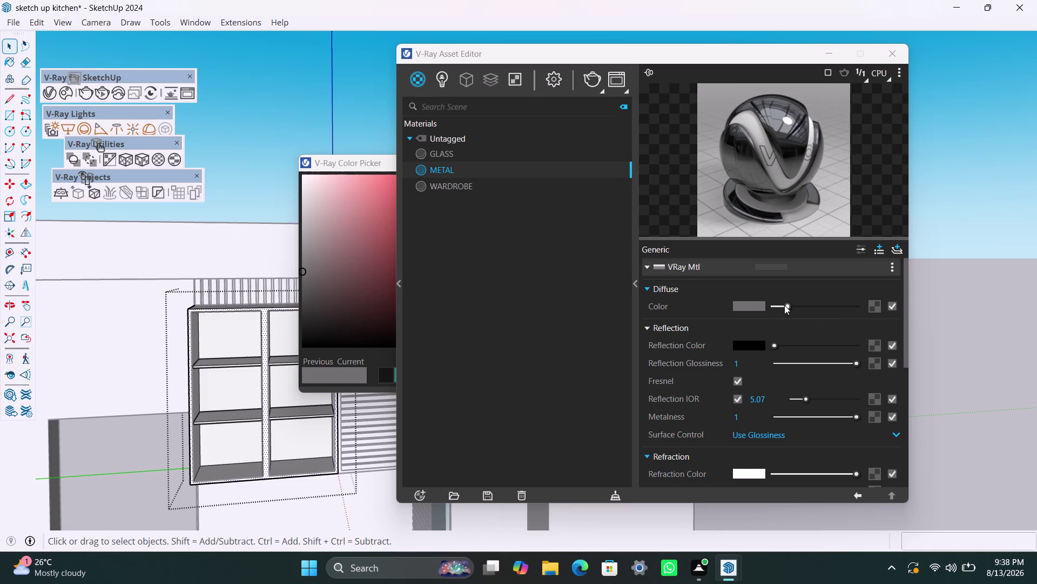
Darken METAL's diffuse grey slightly and set its reflection glossiness to 0.82.
drag(790, 304, 782, 305)
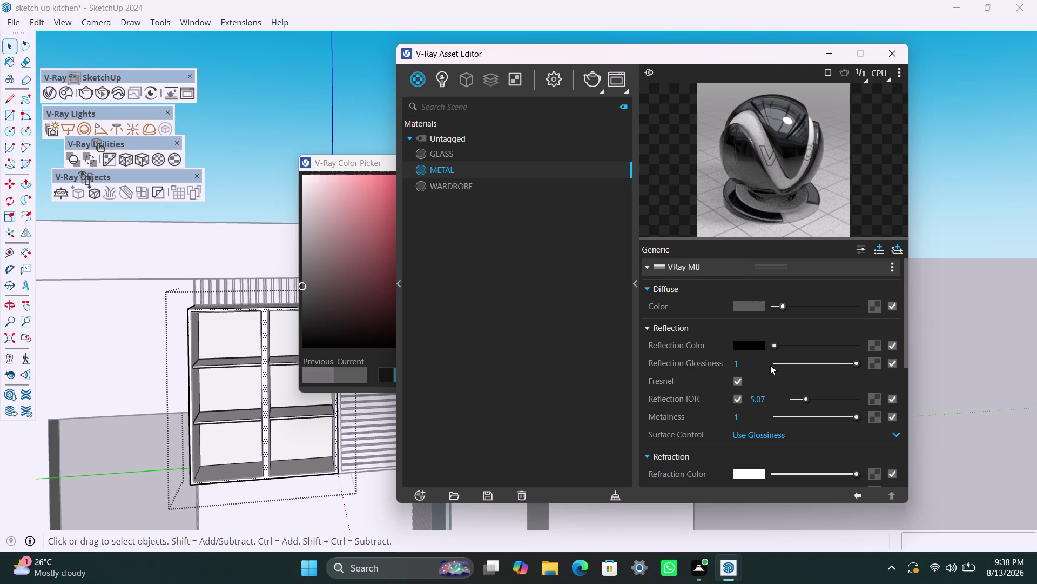
scroll(down, 3)
scroll(up, 3)
scroll(down, 3)
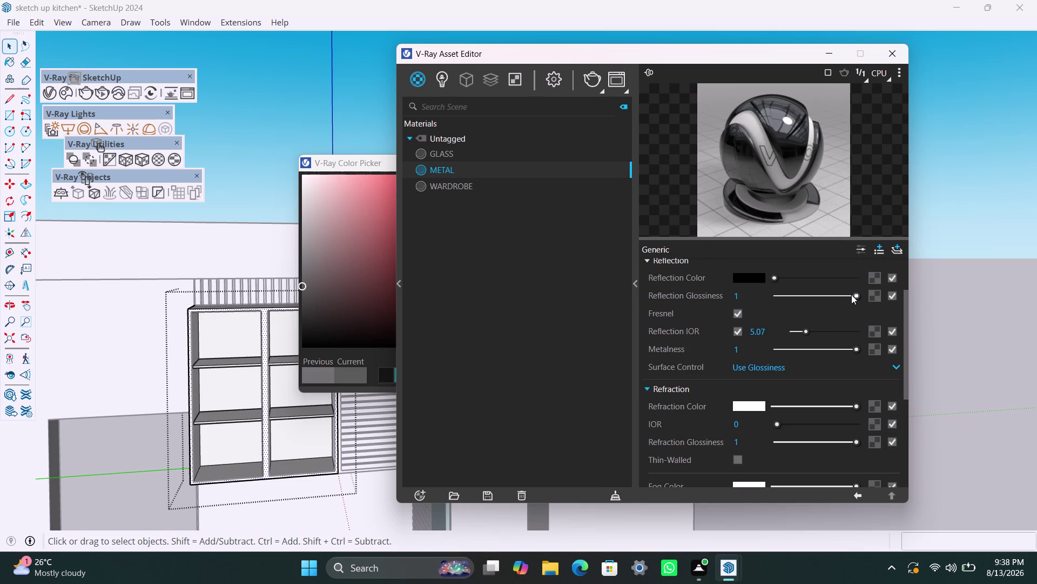
drag(856, 294, 829, 294)
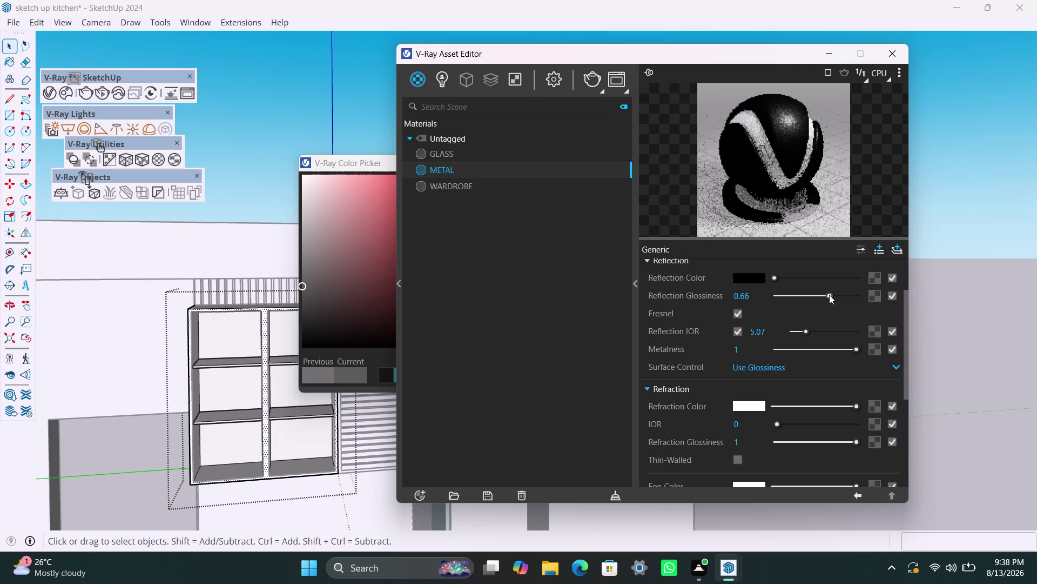
drag(829, 294, 843, 296)
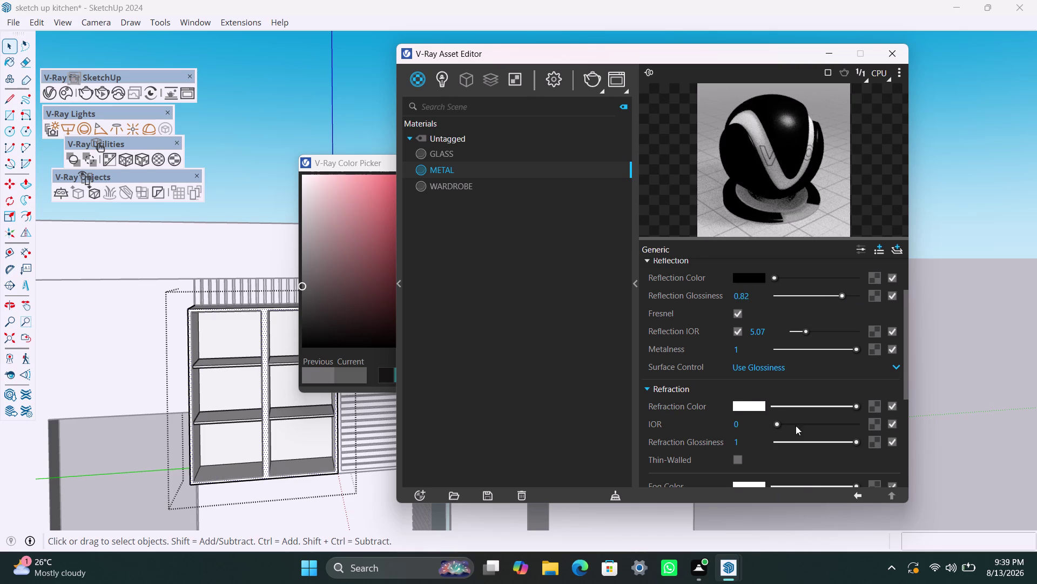
scroll(down, 3)
scroll(down, 3)
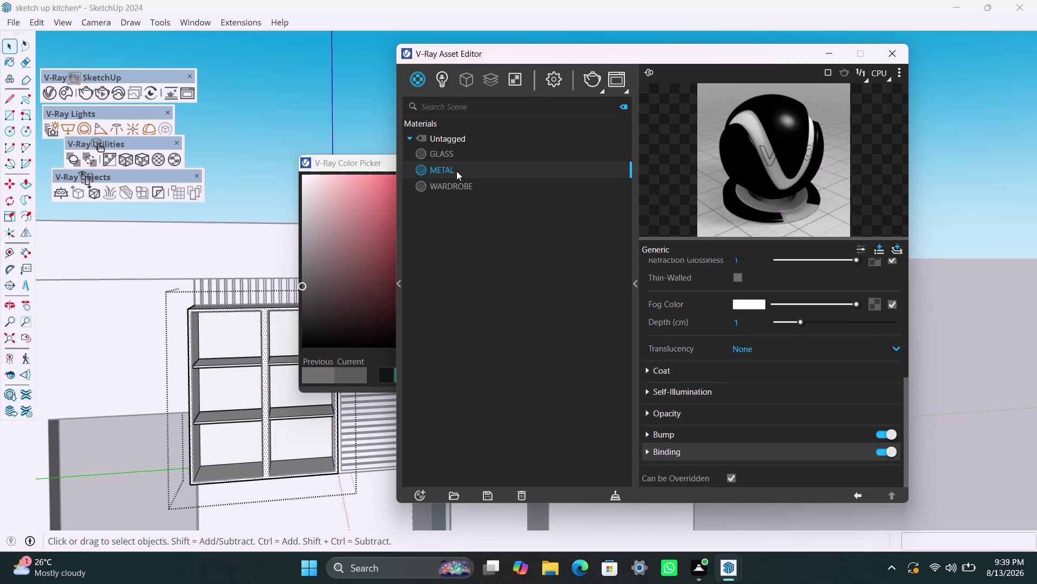
click(457, 171)
right_click(456, 170)
click(494, 202)
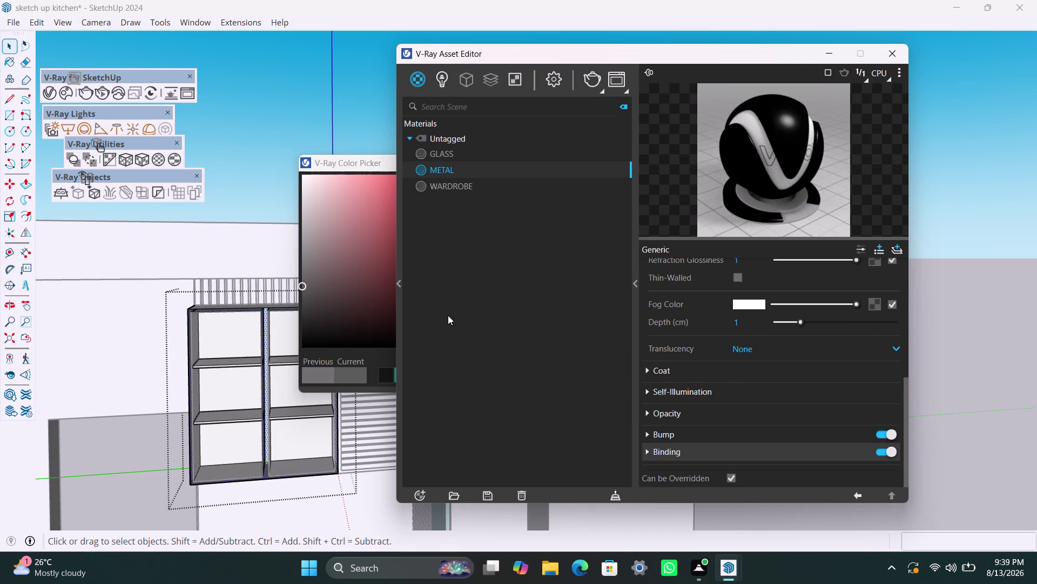
scroll(up, 3)
scroll(up, 3)
middle_drag(271, 366, 274, 366)
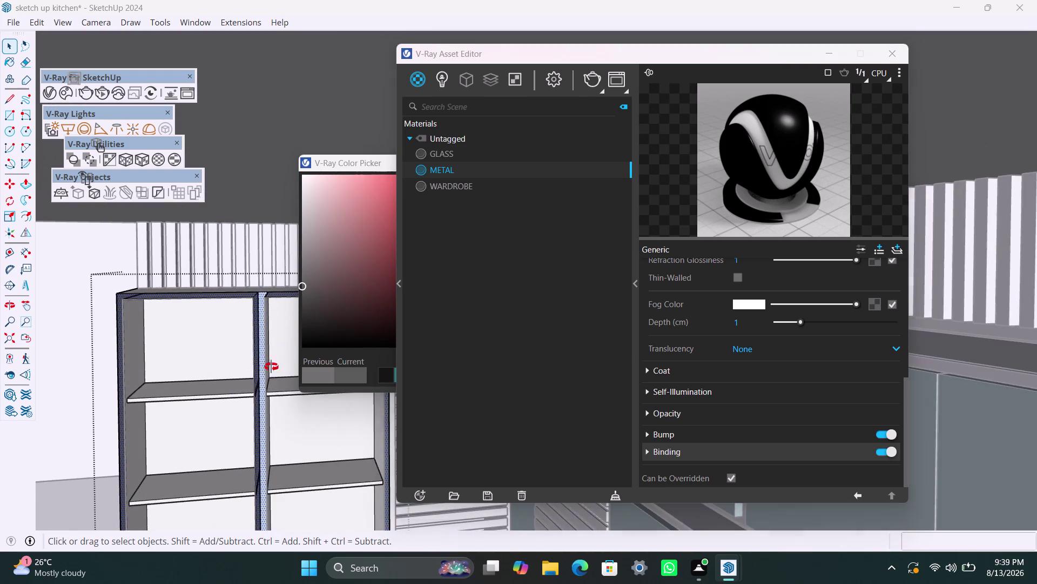
middle_drag(274, 366, 304, 365)
scroll(up, 3)
scroll(up, 3)
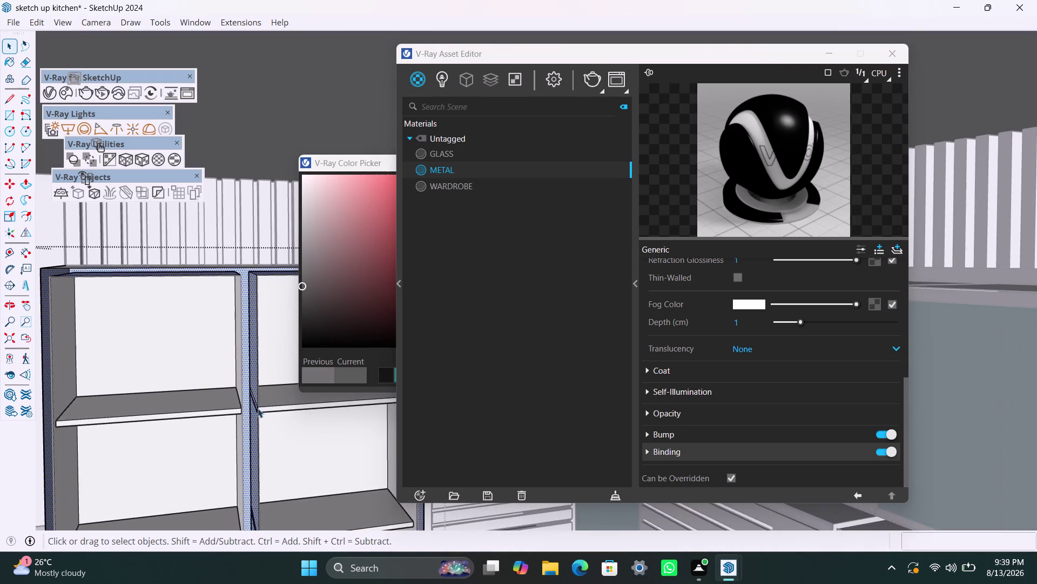
scroll(down, 3)
scroll(down, 3)
scroll(down, 3)
middle_drag(264, 465, 206, 382)
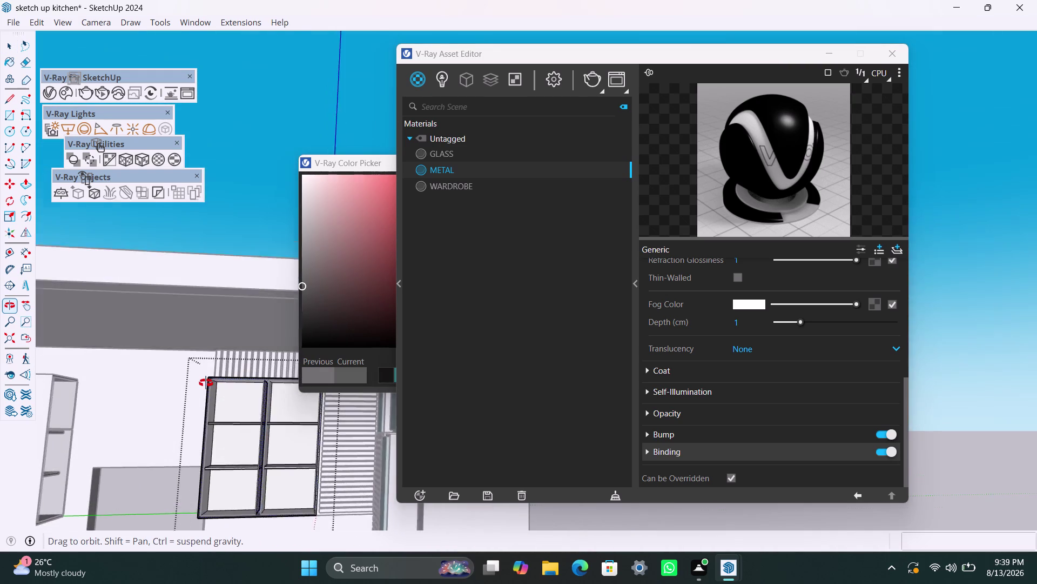
middle_drag(206, 382, 194, 400)
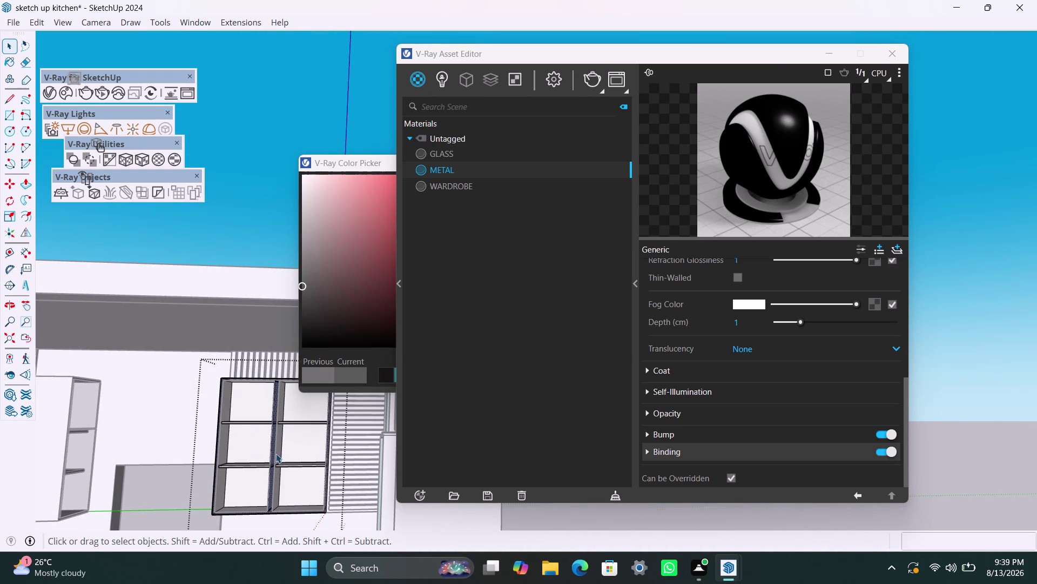
scroll(down, 3)
middle_drag(275, 453, 207, 455)
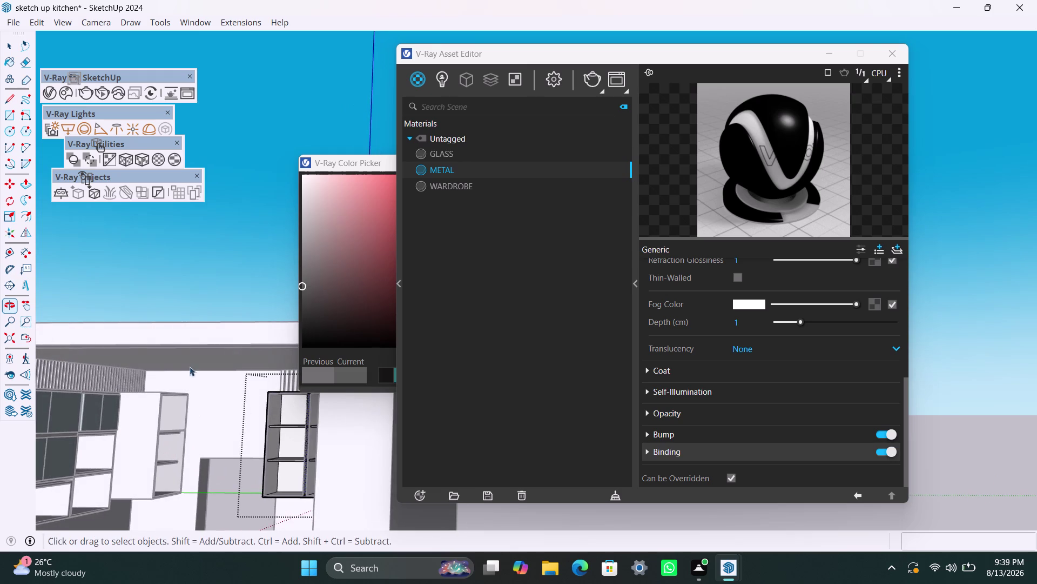
double_click(194, 271)
scroll(down, 3)
middle_drag(244, 486, 308, 489)
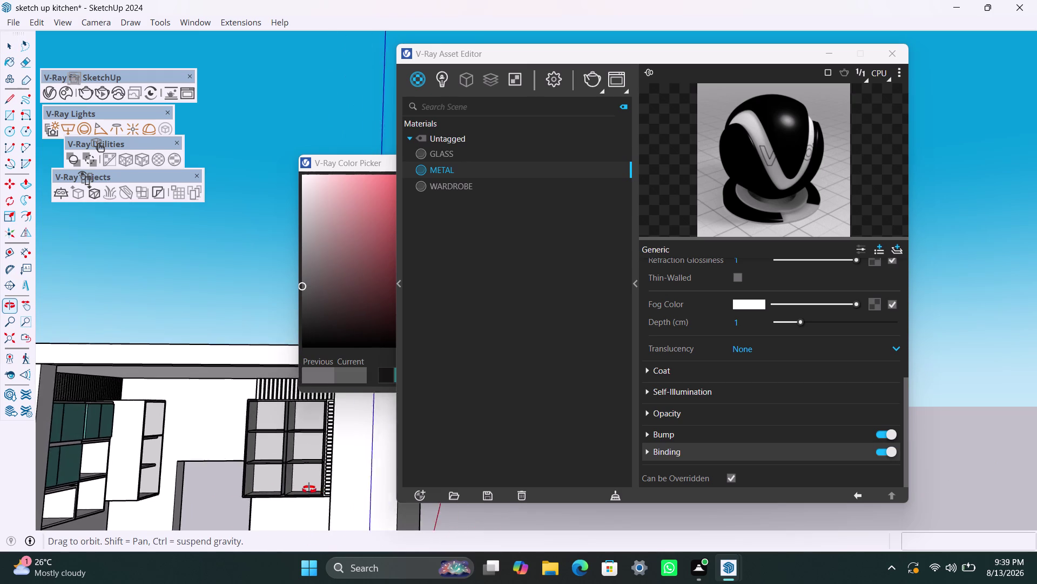
middle_drag(309, 488, 386, 493)
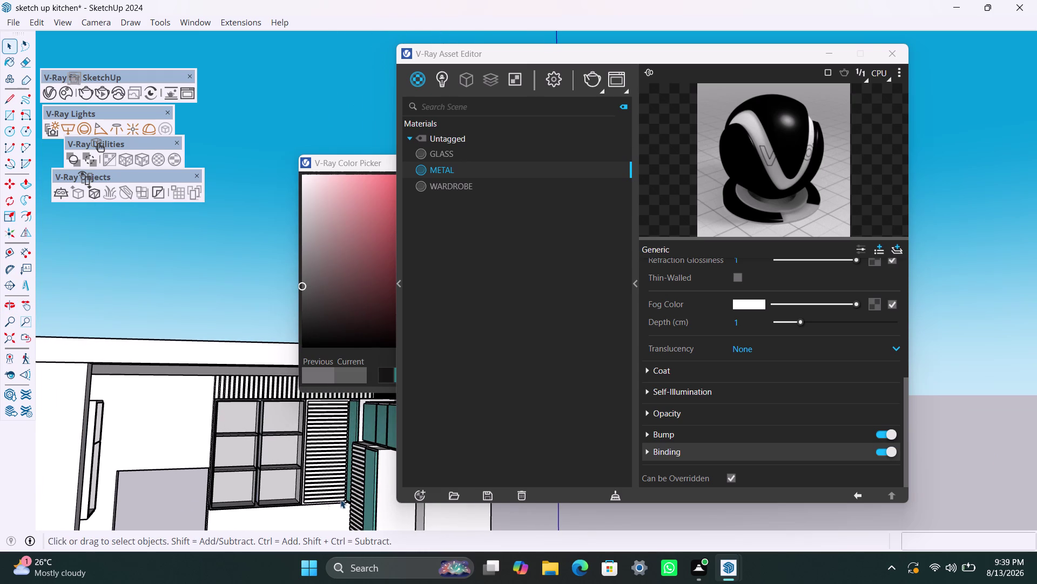
middle_drag(300, 474, 154, 454)
scroll(down, 3)
scroll(up, 3)
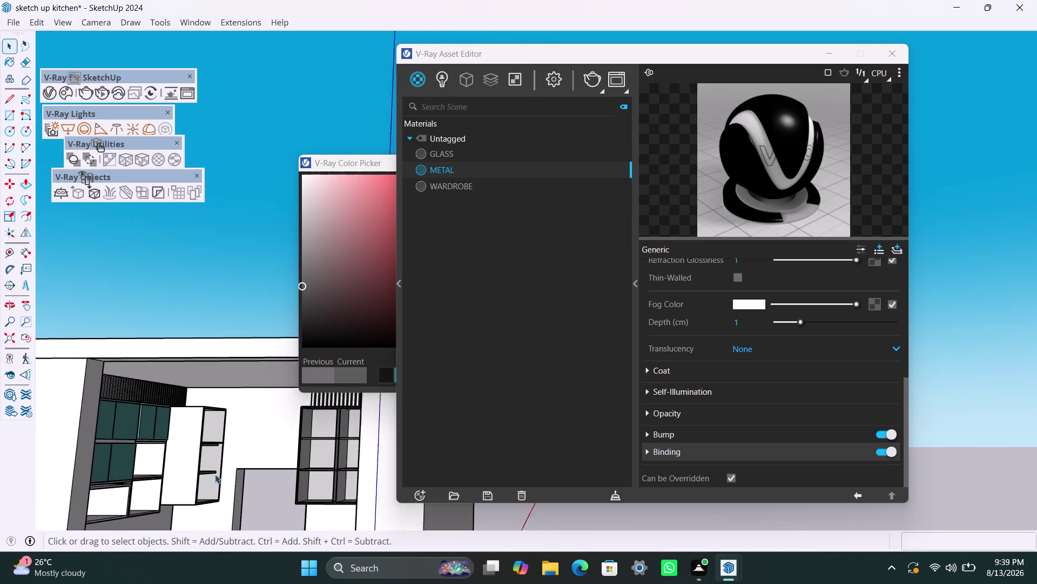
scroll(up, 3)
scroll(up, 3)
middle_drag(266, 495, 159, 496)
scroll(up, 3)
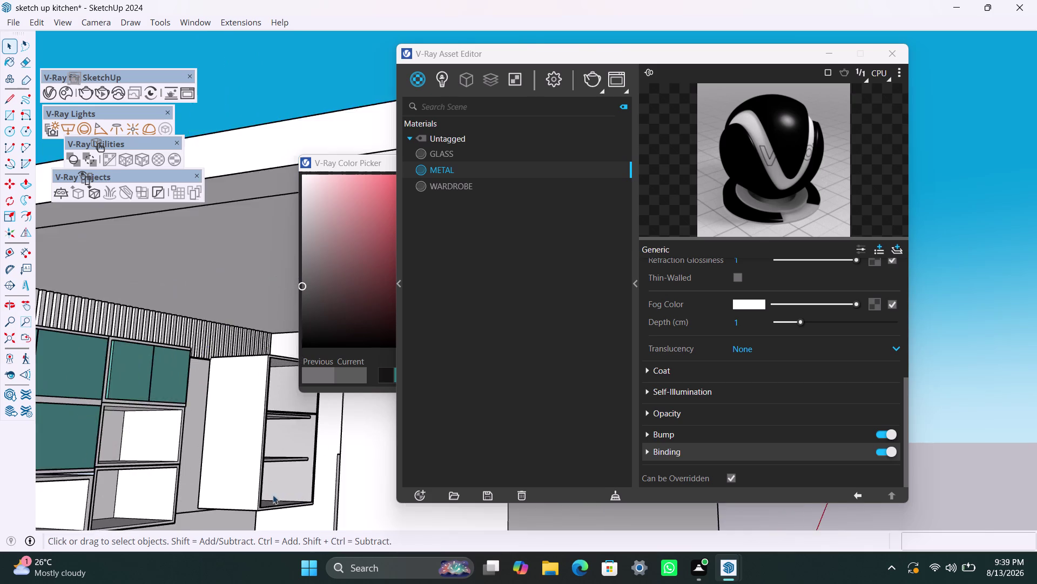
scroll(up, 3)
scroll(up, 3)
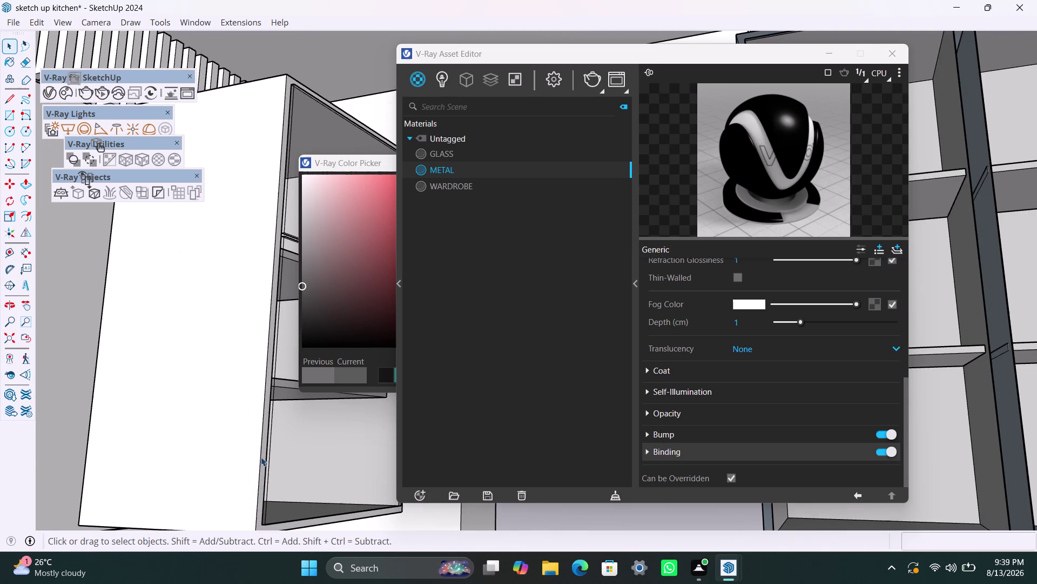
Select the geometry of the tall white wardrobe panel.
click(263, 453)
triple_click(263, 452)
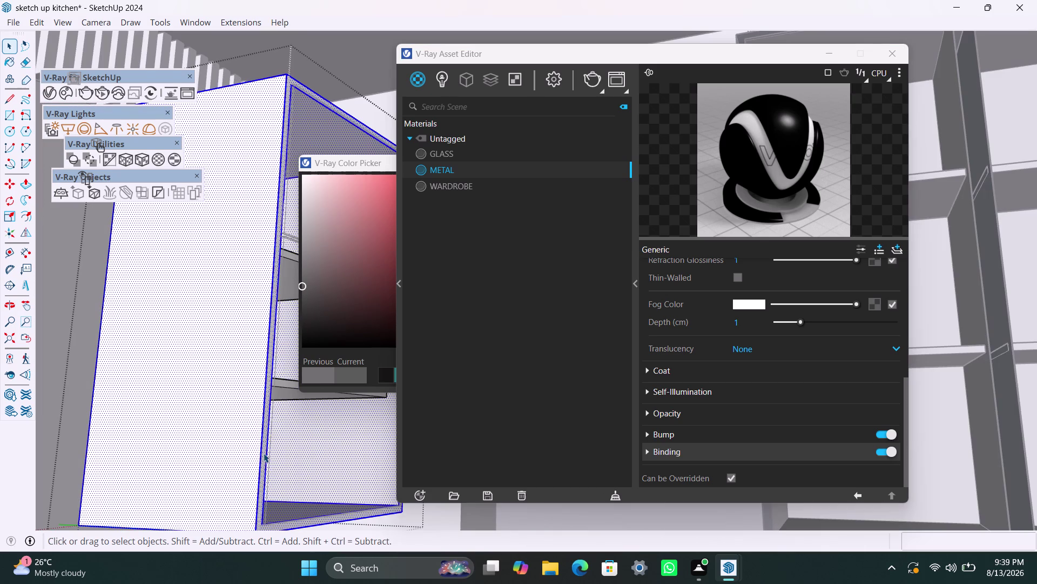
double_click(264, 452)
click(259, 444)
click(263, 444)
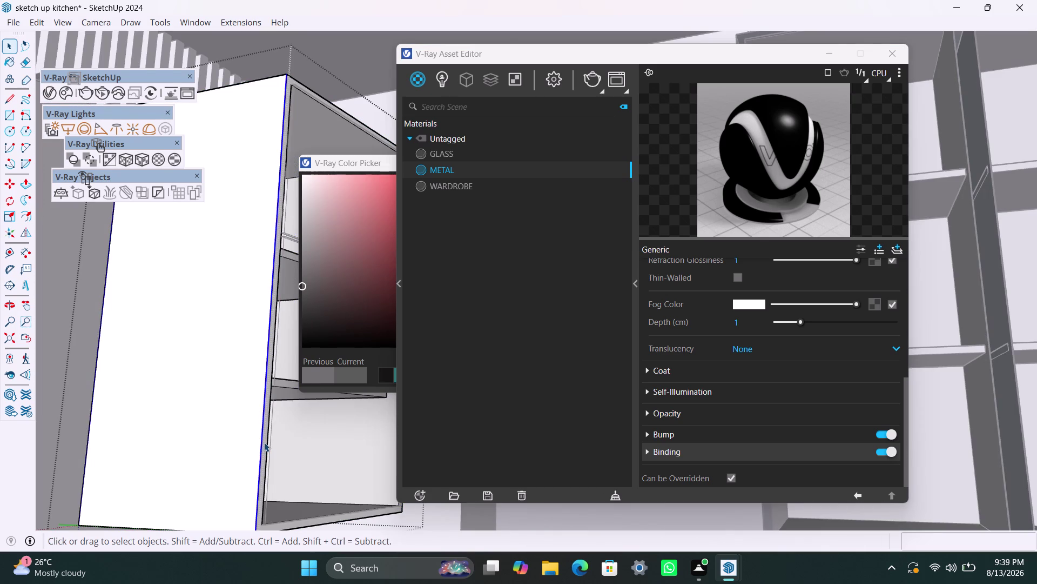
scroll(up, 3)
click(264, 437)
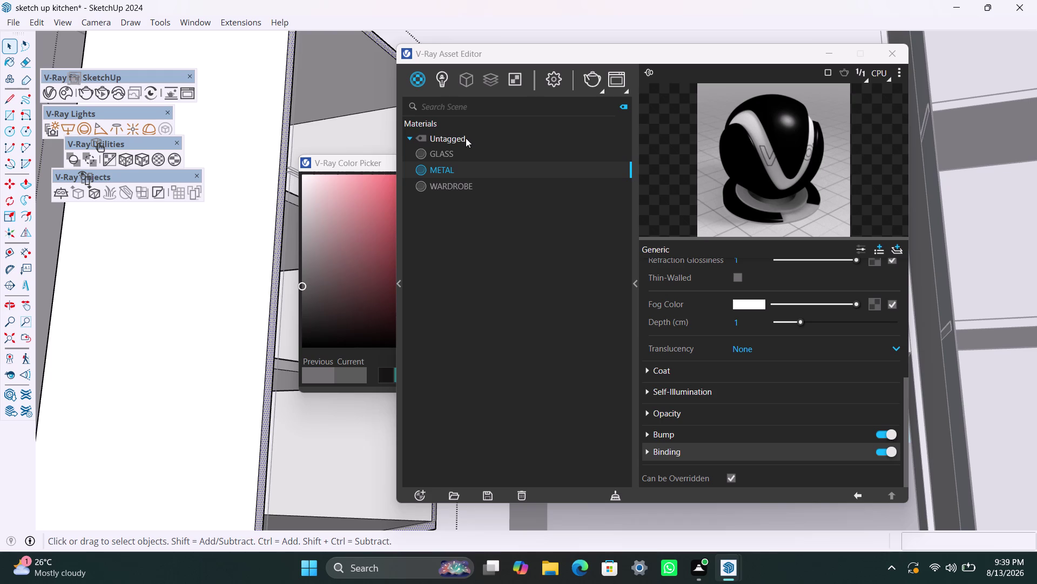
click(474, 168)
right_click(475, 169)
click(499, 192)
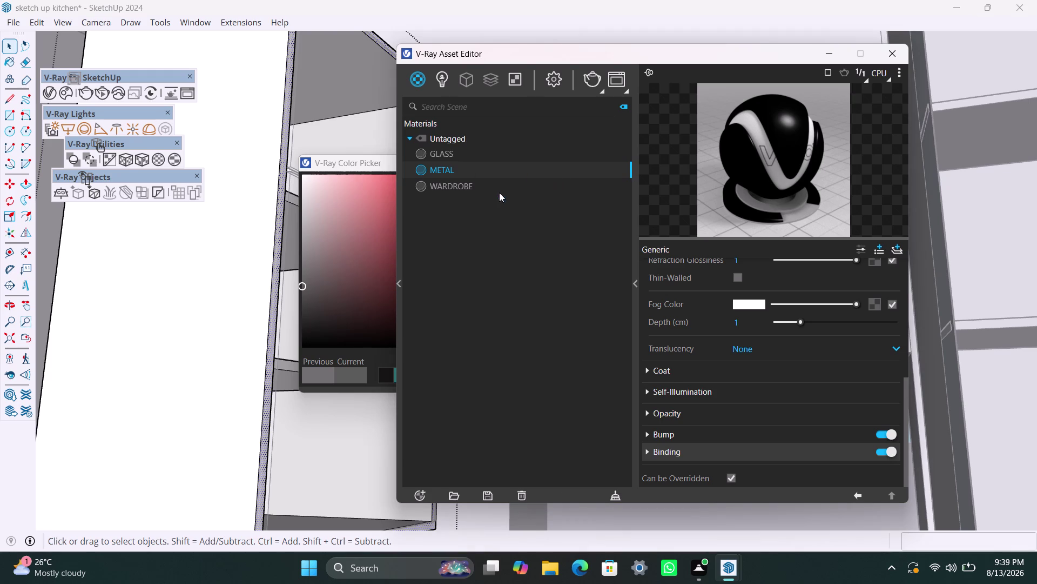
Apply the METAL material to the selected wardrobe panel.
click(270, 359)
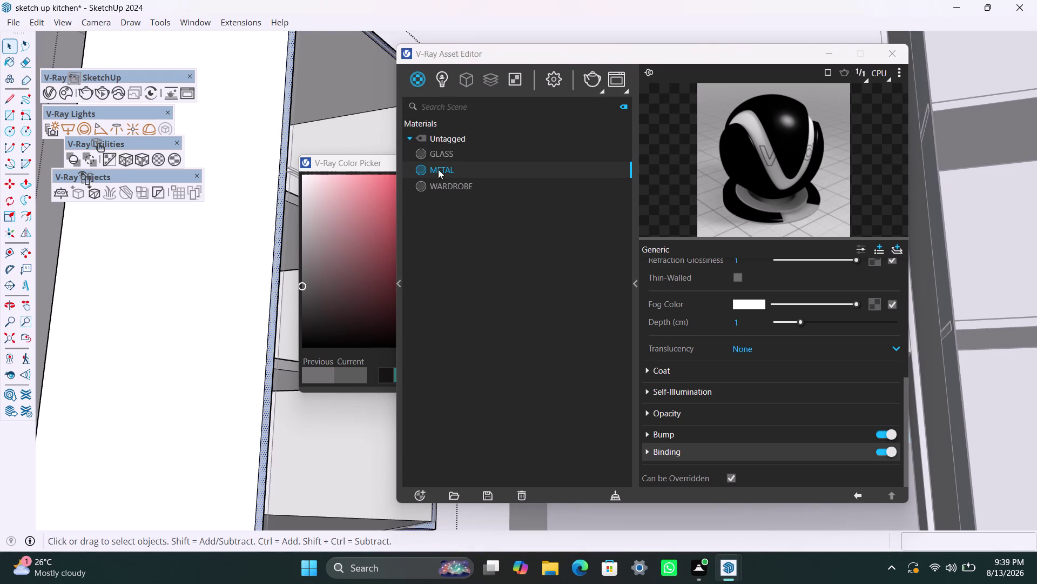
right_click(469, 172)
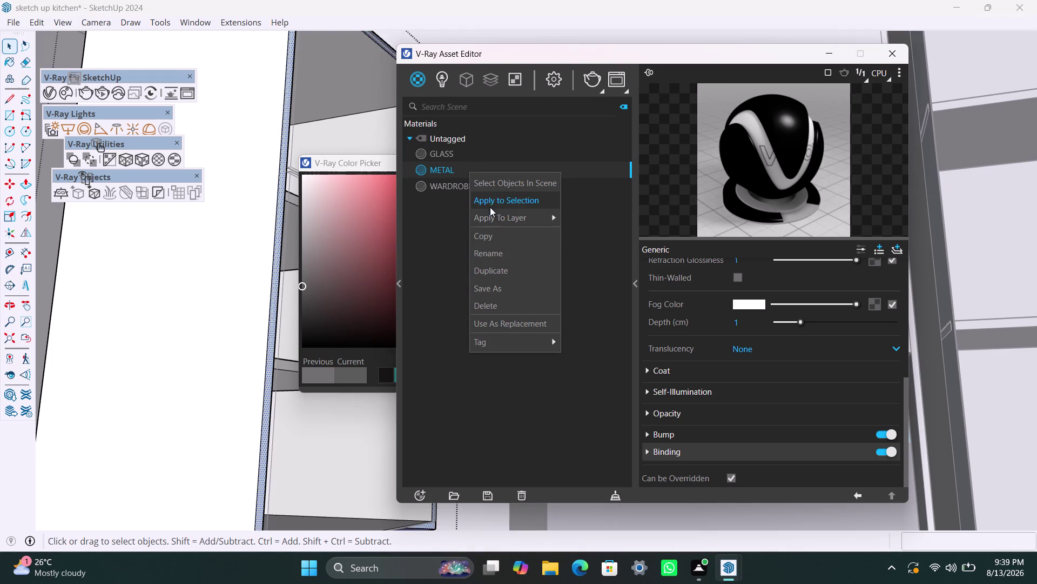
click(491, 204)
scroll(down, 3)
Orbit around the wardrobe and back toward the kitchen model.
middle_drag(310, 481, 237, 481)
scroll(down, 3)
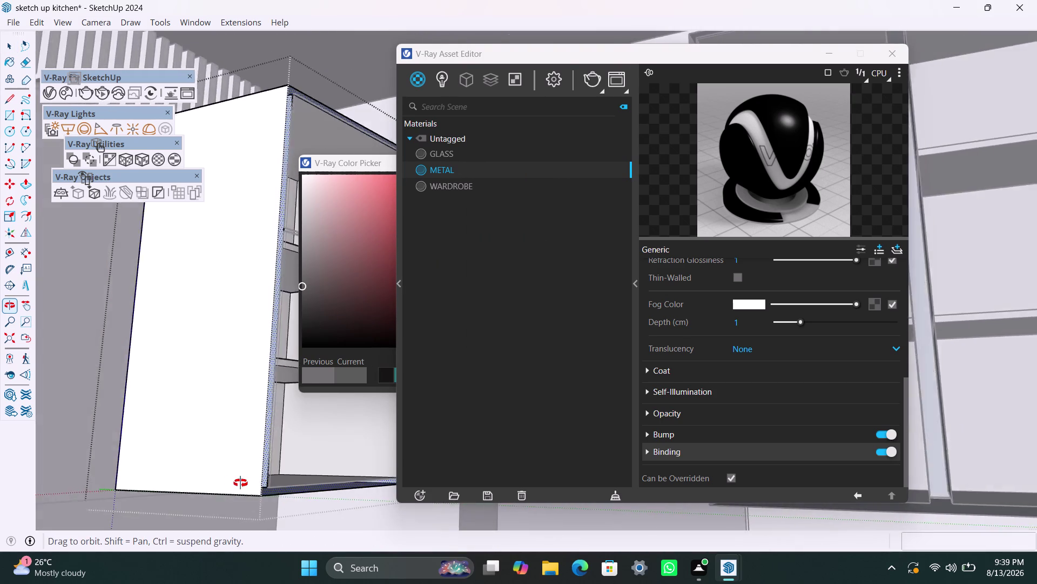
middle_drag(237, 481, 207, 471)
scroll(down, 3)
middle_drag(288, 450, 219, 450)
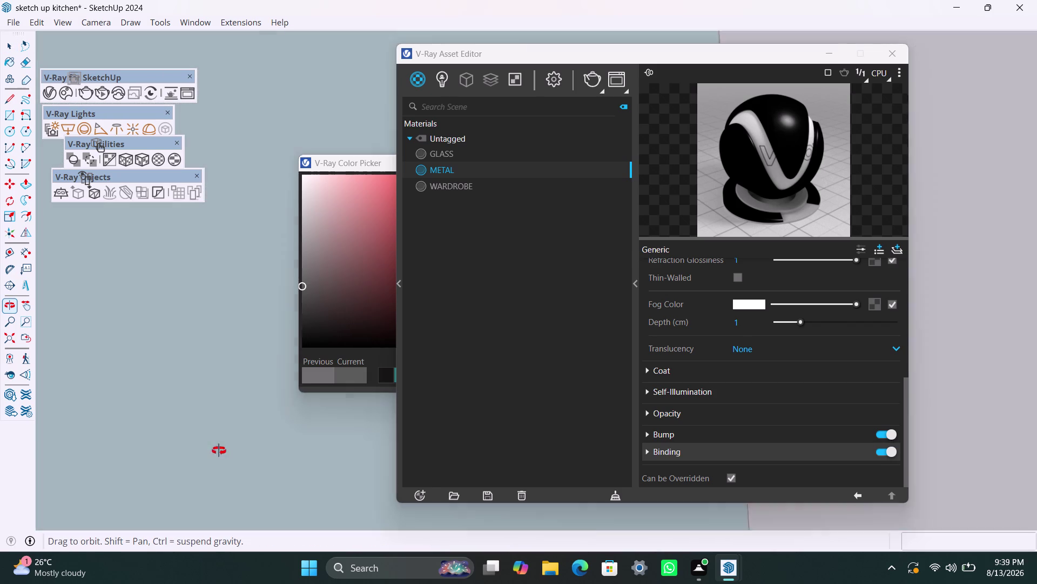
middle_drag(219, 450, 332, 495)
scroll(down, 3)
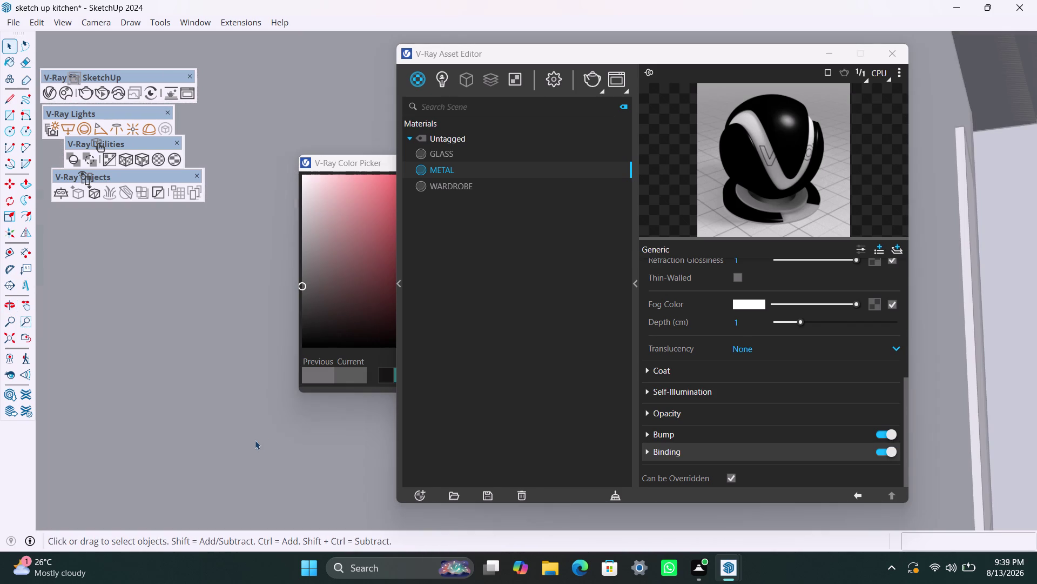
scroll(down, 3)
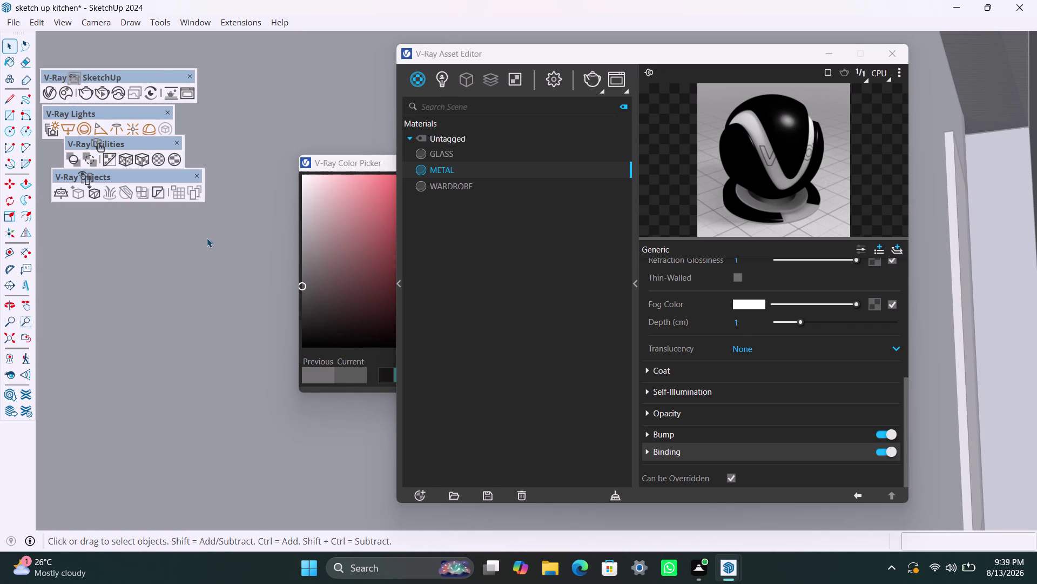
scroll(down, 3)
scroll(down, 3)
Orbit toward the cabinet block to see the glass-fronted cabinet fronts.
click(4, 336)
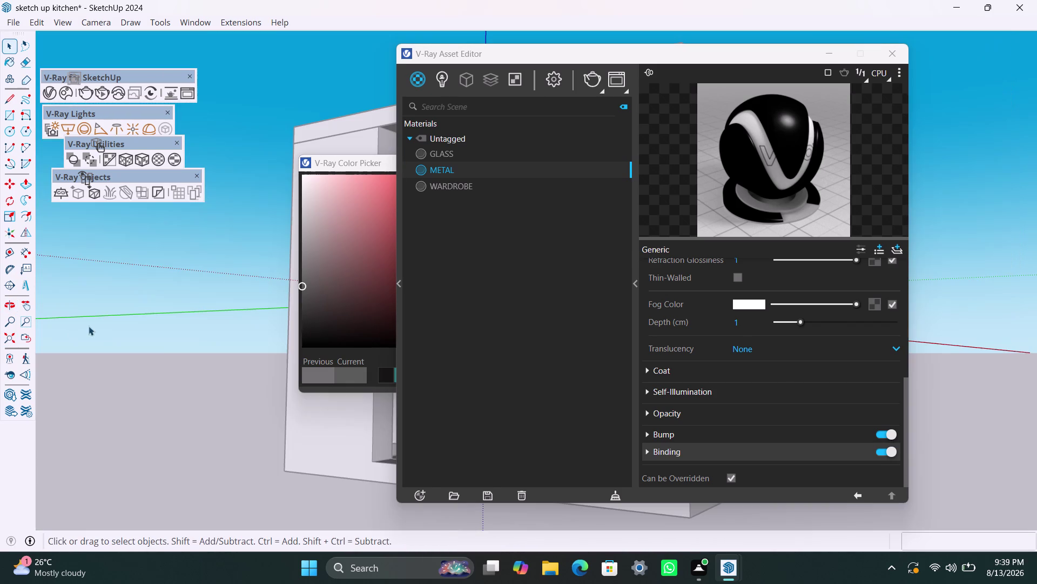
middle_drag(246, 358, 134, 400)
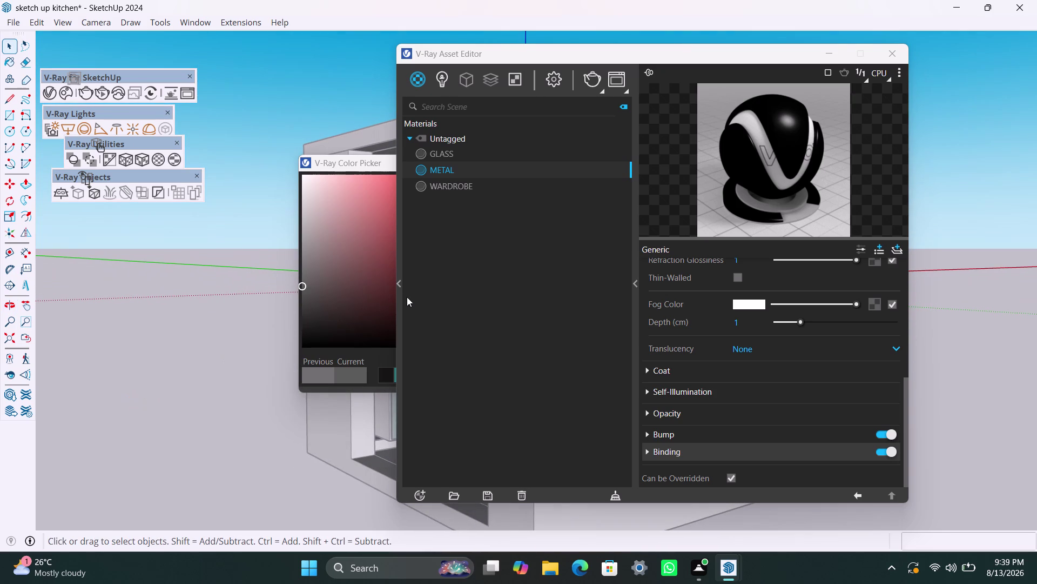
middle_drag(277, 425, 87, 433)
middle_drag(160, 413, 177, 415)
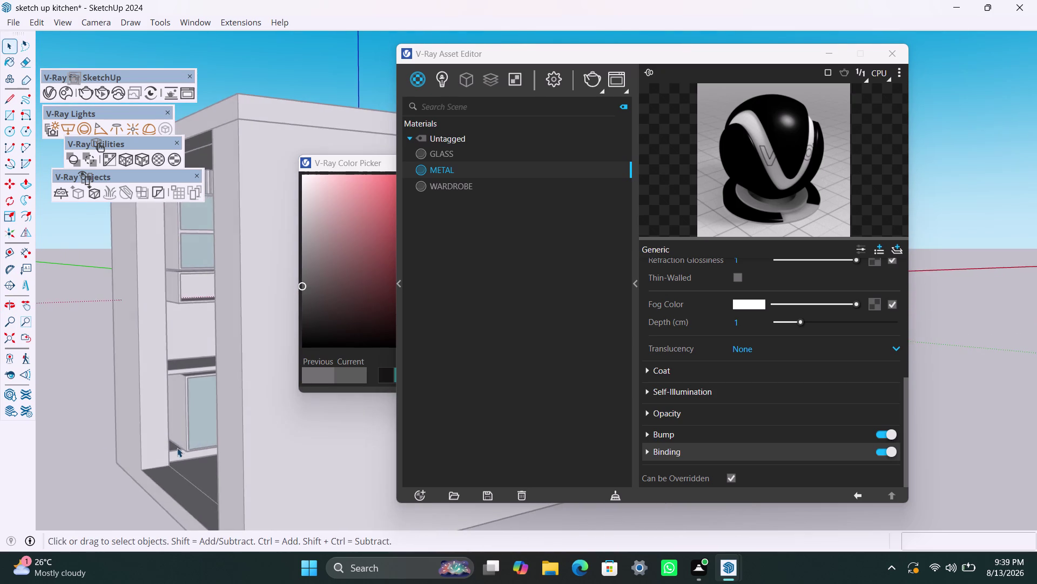
middle_drag(178, 449, 321, 476)
scroll(up, 3)
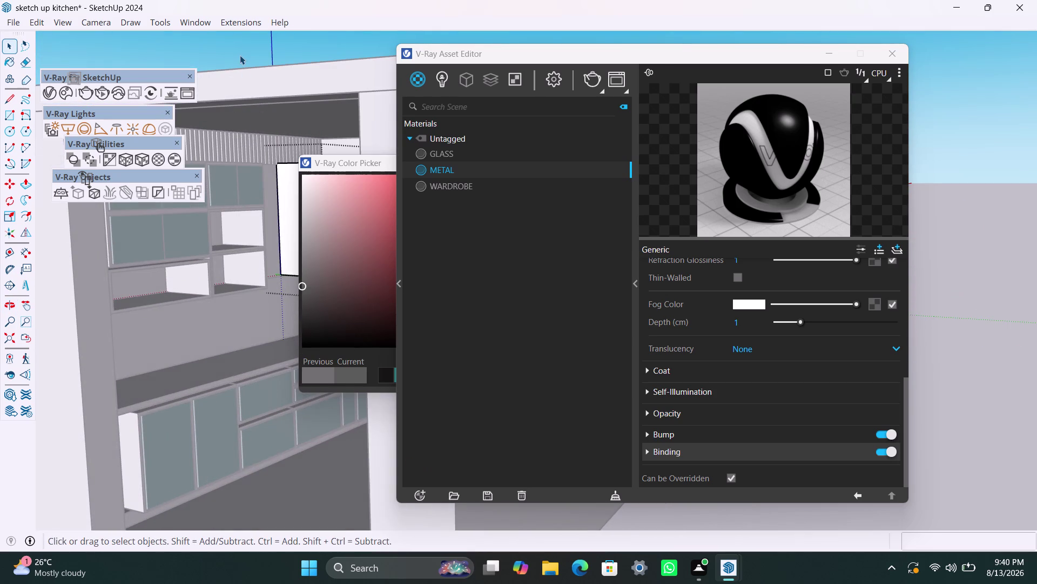
Frame the green upper wardrobe cabinets and bring up the WARDROBE material's options.
click(240, 55)
scroll(down, 3)
middle_drag(210, 394, 221, 396)
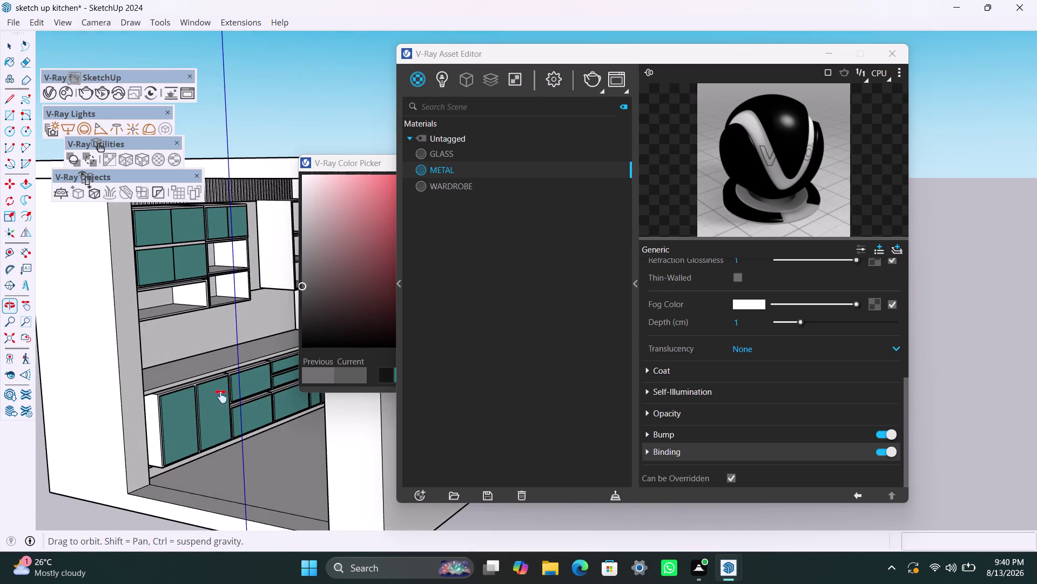
middle_drag(221, 396, 221, 434)
scroll(up, 3)
middle_drag(239, 370, 230, 374)
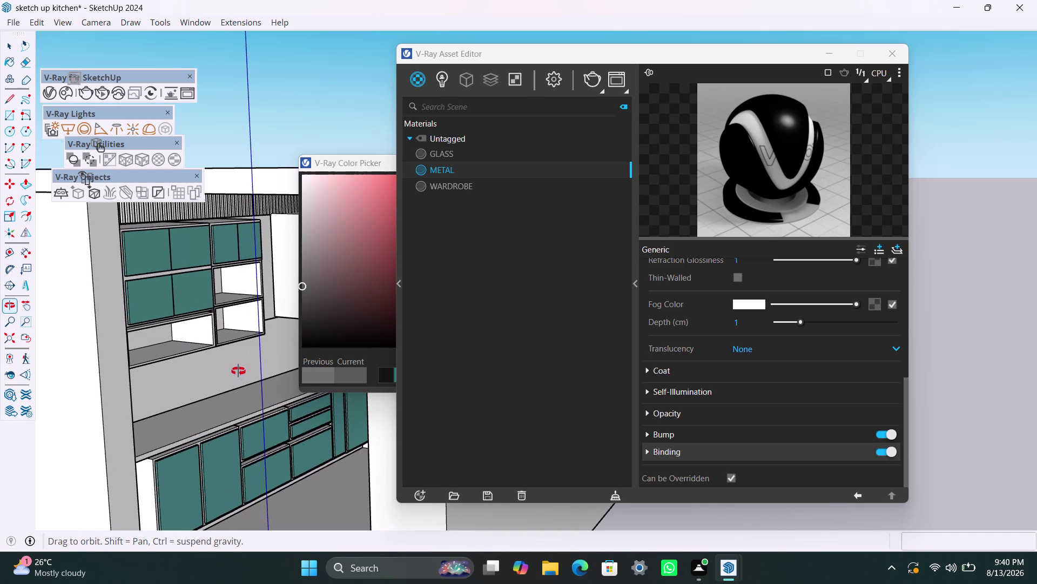
middle_drag(230, 374, 175, 379)
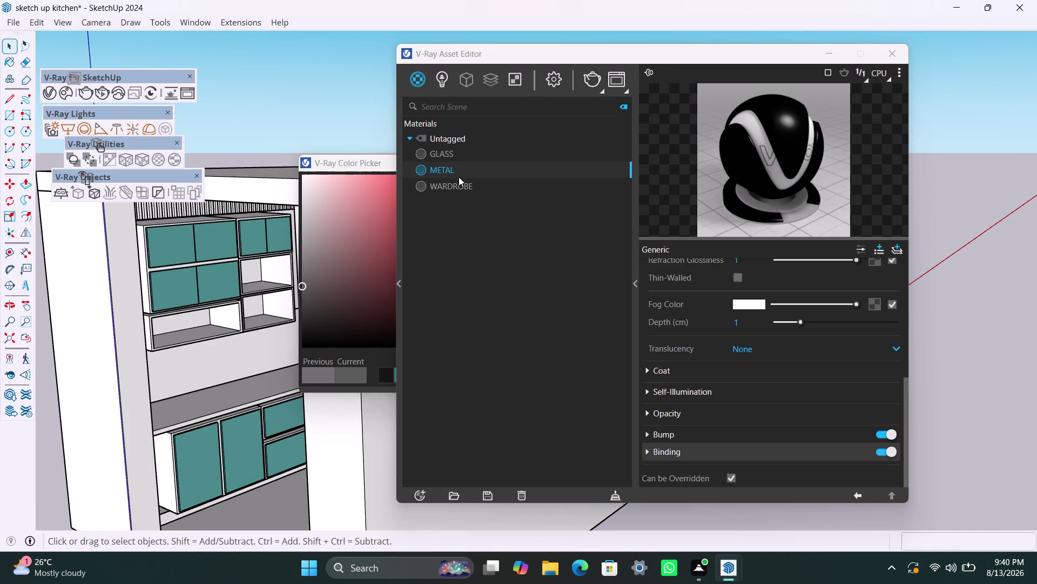
right_click(461, 188)
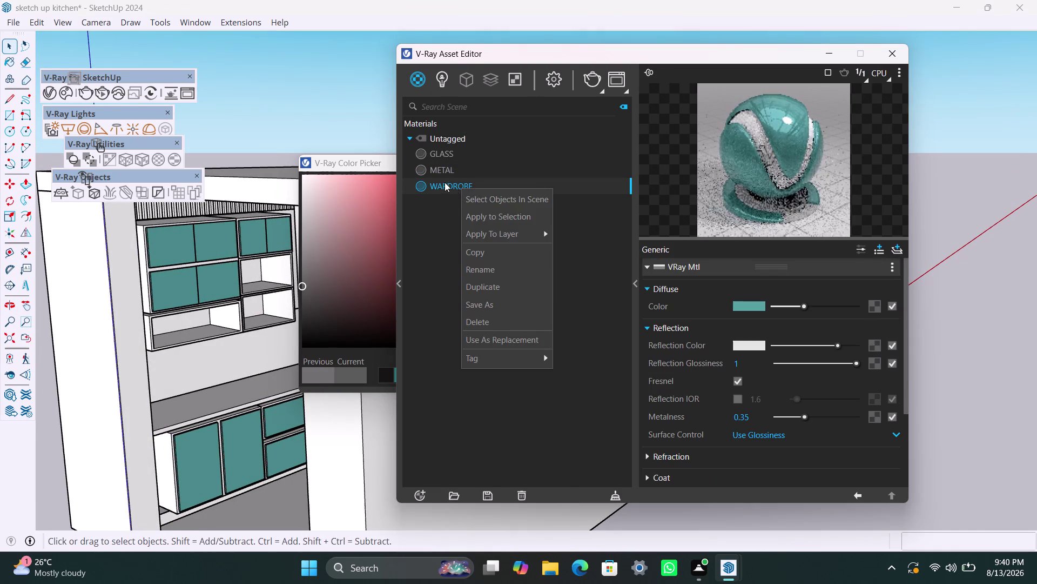
Duplicate WARDROBE and rename the WARDROBE#1 copy to 'WALL PAINT'.
click(506, 285)
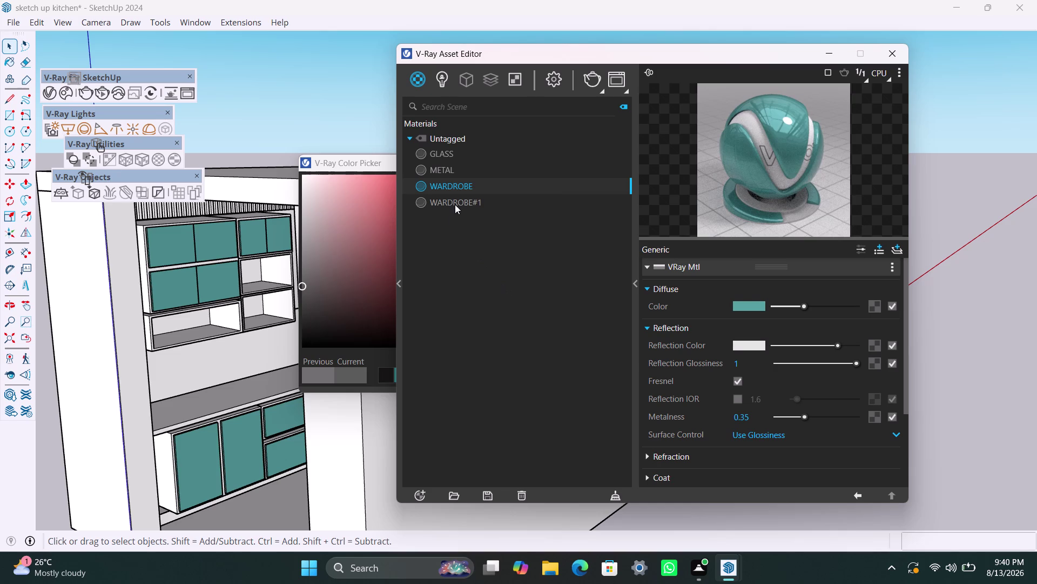
click(493, 202)
drag(494, 202, 470, 201)
drag(491, 200, 426, 203)
text(WALL PA)
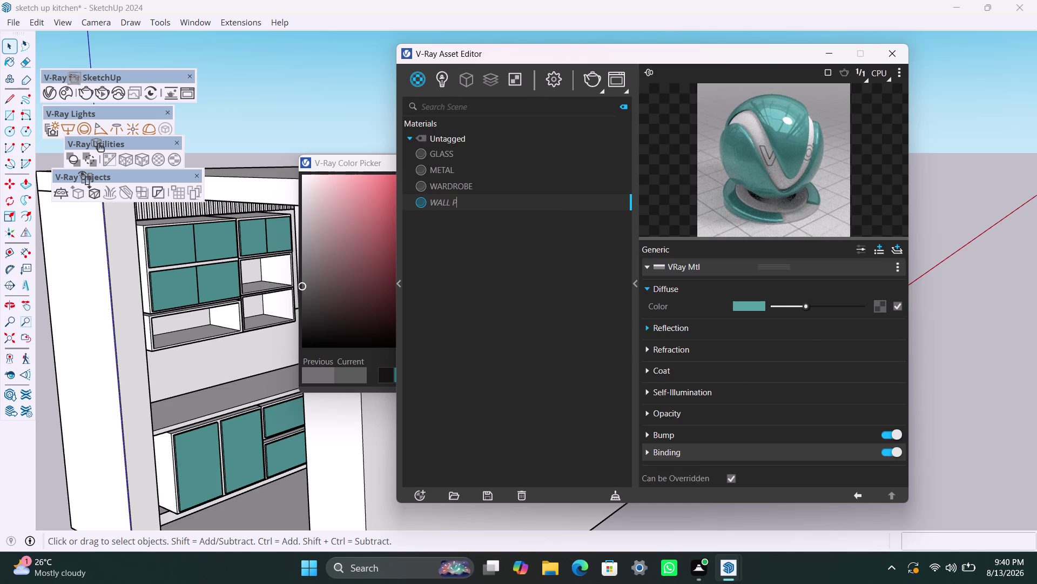
text(INT)
click(512, 234)
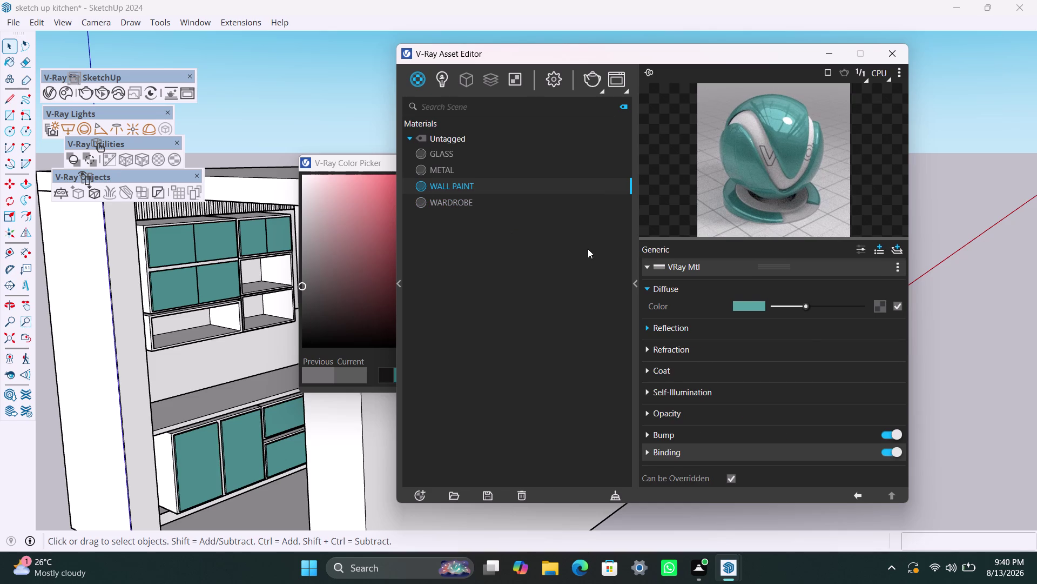
double_click(477, 187)
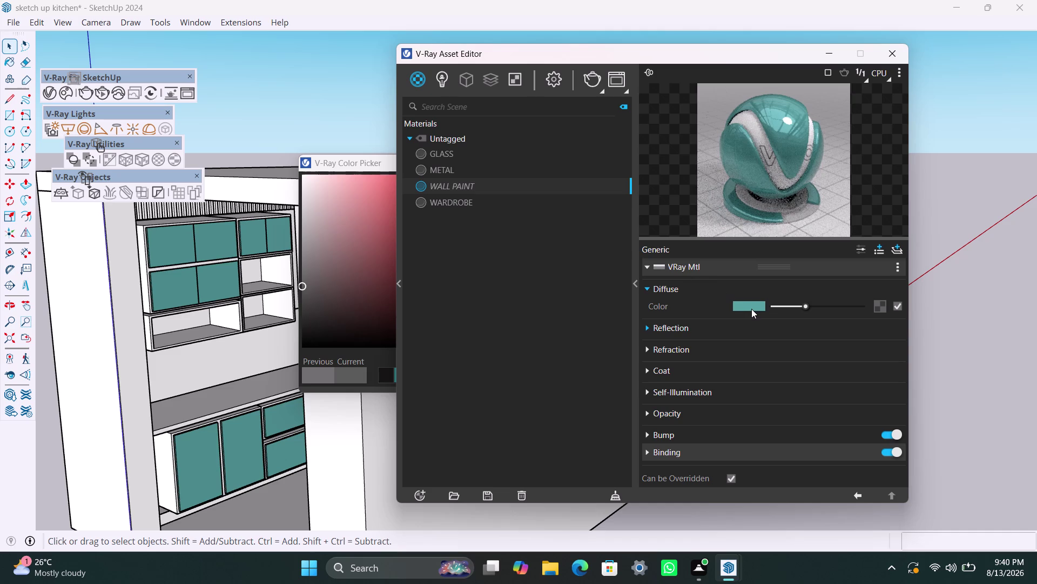
Shift WALL PAINT's diffuse hue from teal to a pale purple.
click(751, 308)
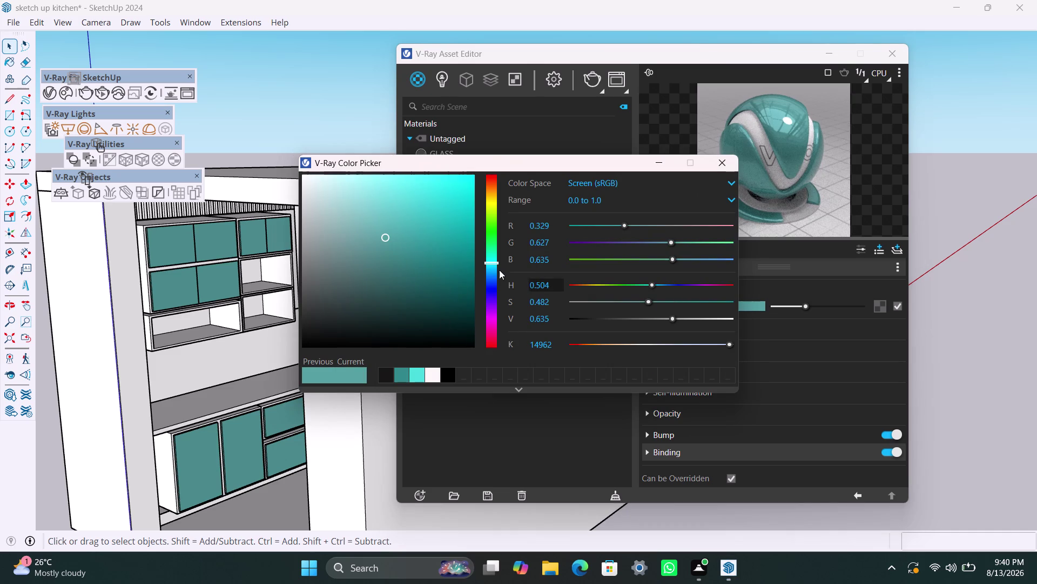
drag(495, 260, 502, 309)
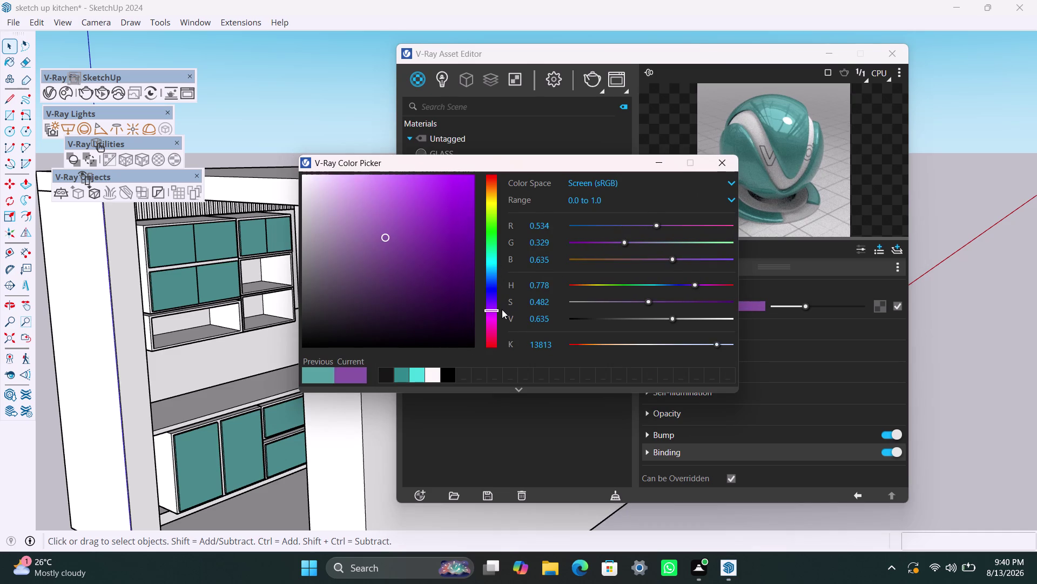
drag(502, 309, 502, 312)
drag(383, 233, 364, 196)
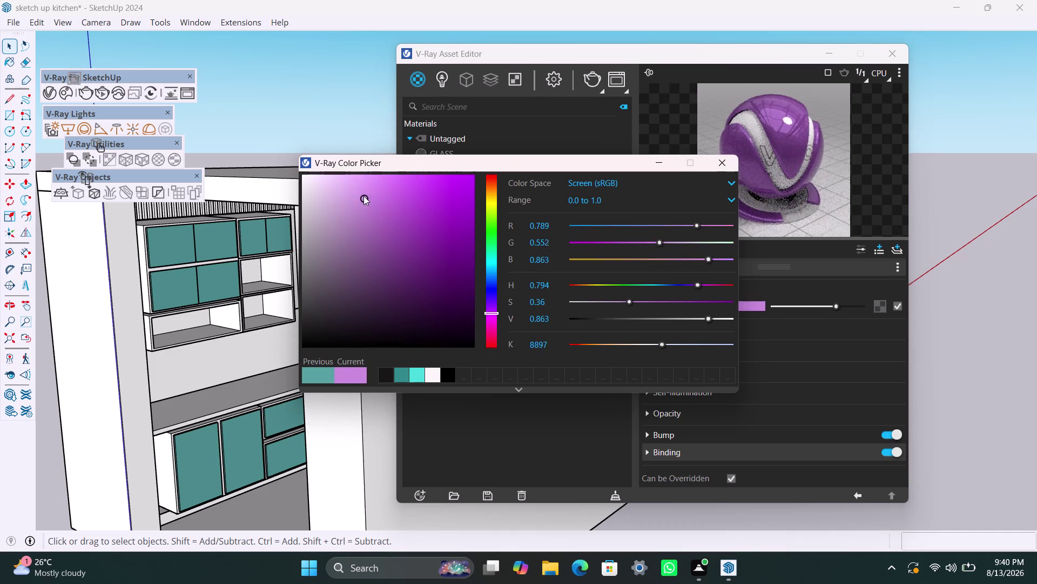
drag(364, 197, 361, 192)
drag(359, 188, 345, 195)
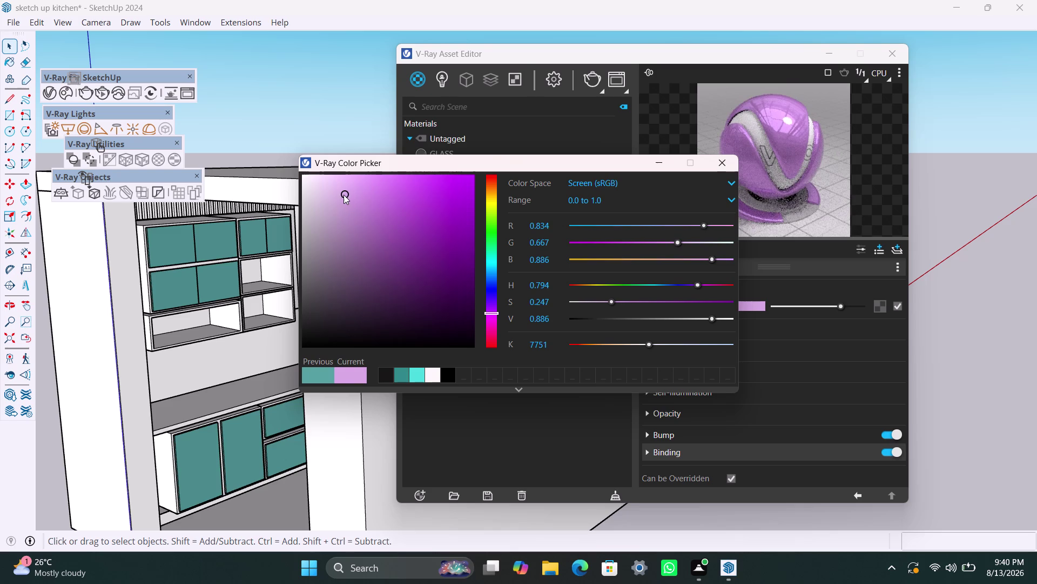
drag(345, 195, 343, 194)
Refine the diffuse shade to a muted lilac and close the colour picker.
drag(342, 196, 347, 208)
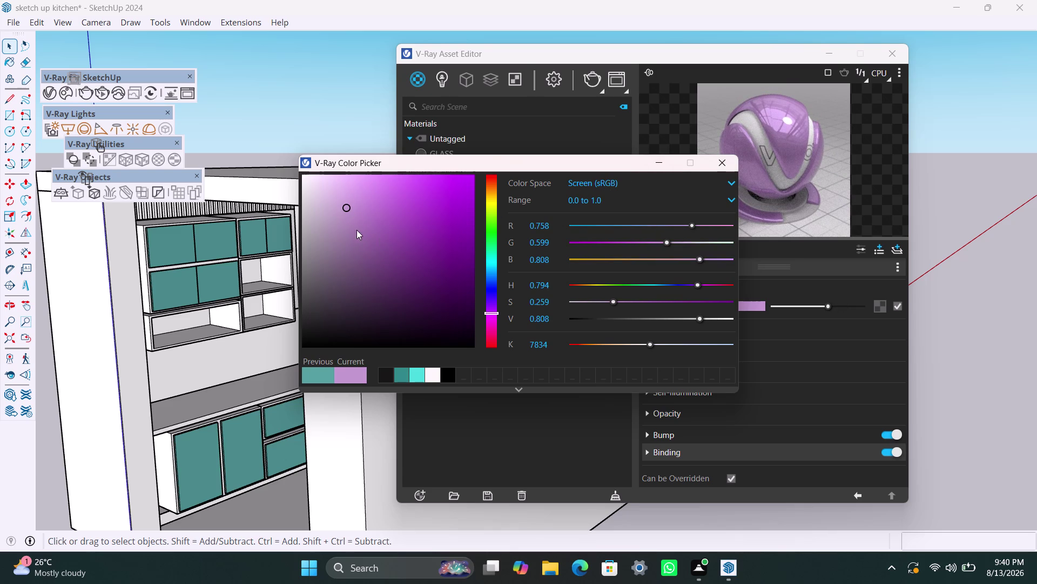
drag(345, 205, 350, 210)
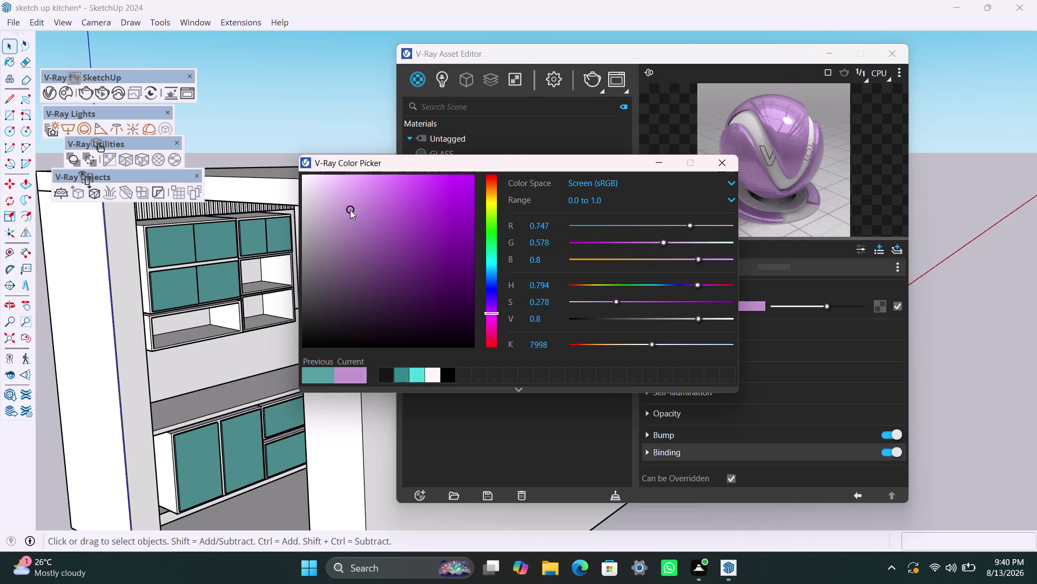
drag(350, 210, 353, 222)
drag(353, 222, 343, 225)
drag(342, 225, 340, 242)
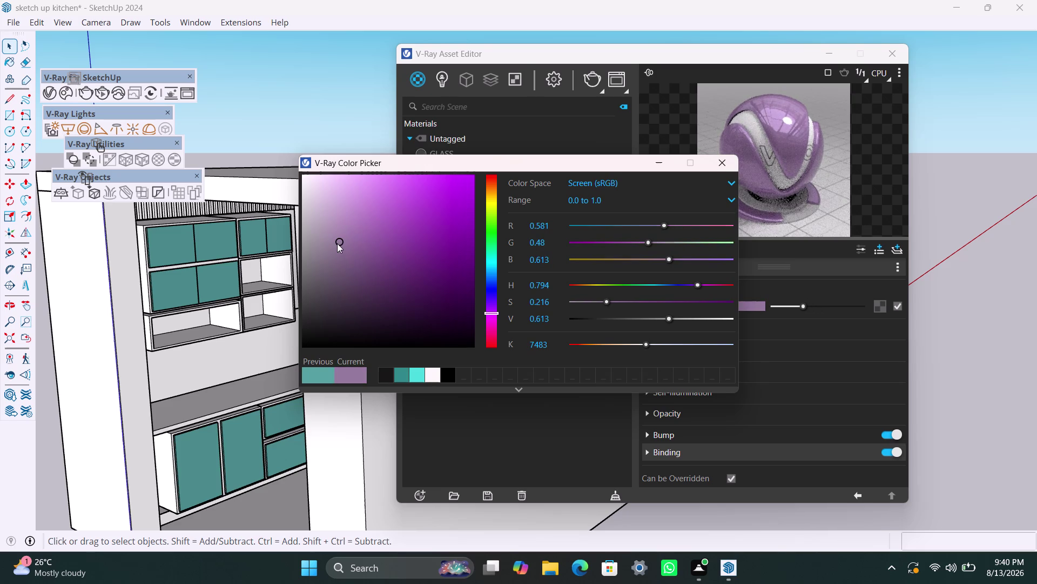
drag(337, 243, 334, 231)
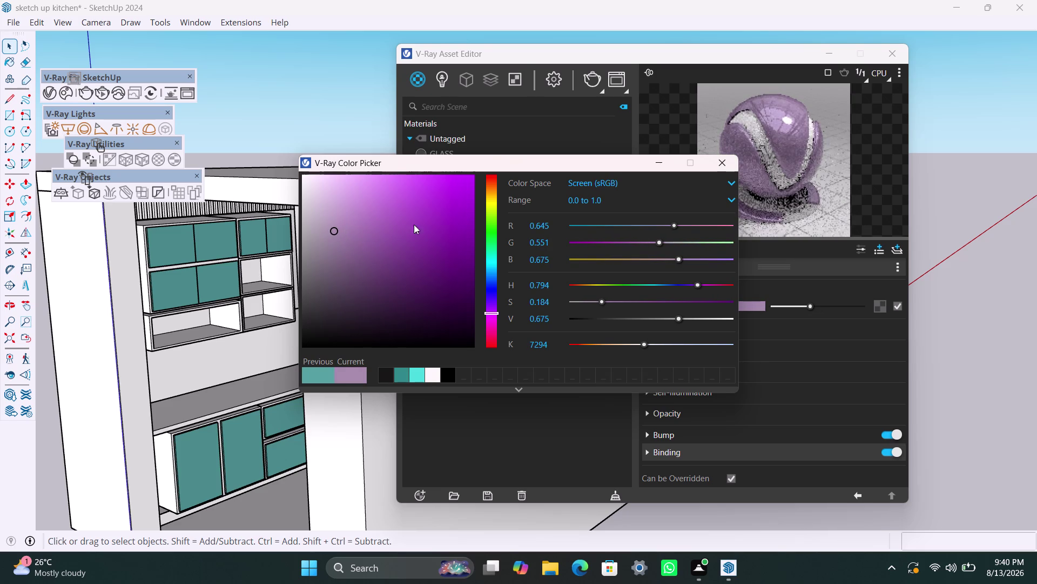
click(656, 164)
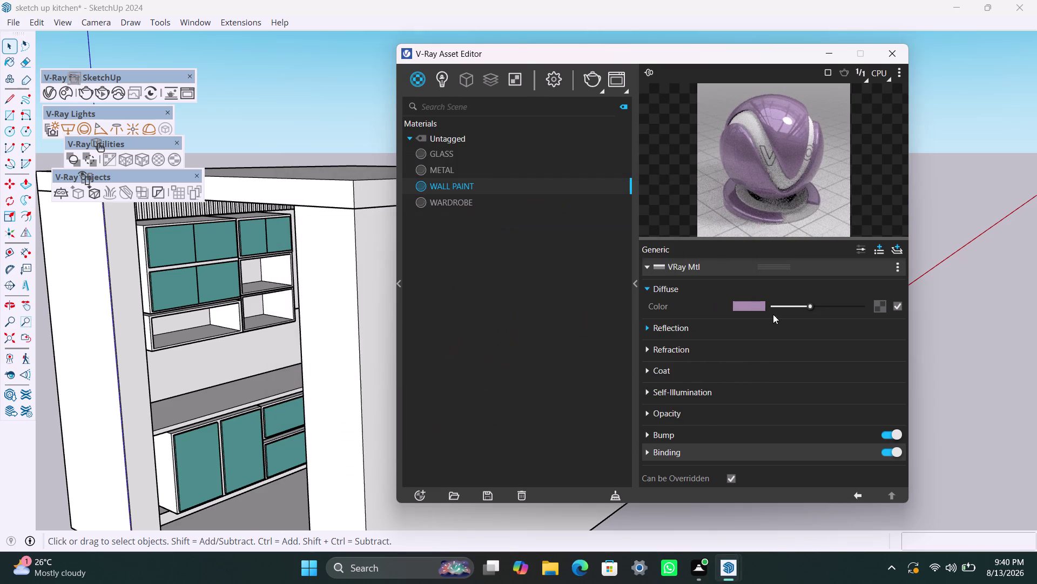
Adjust WALL PAINT's diffuse colour strength, raising it then easing it slightly back.
drag(811, 303, 875, 305)
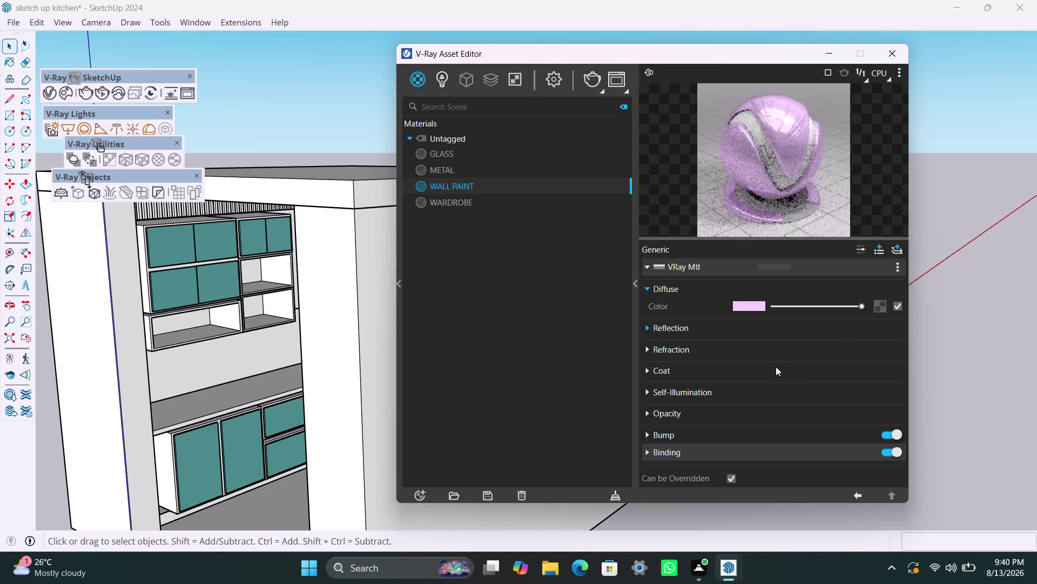
drag(861, 305, 826, 317)
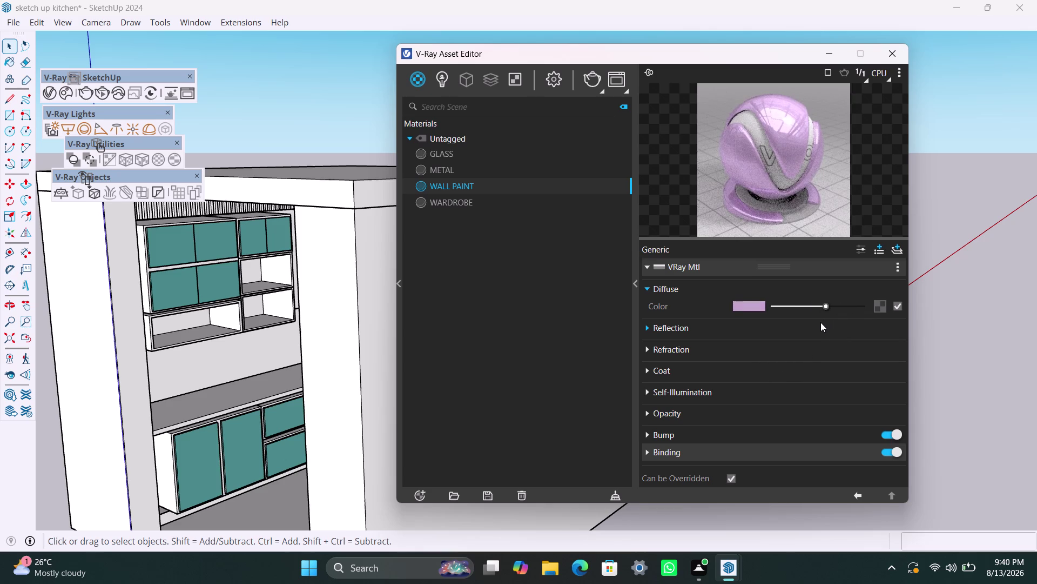
scroll(down, 3)
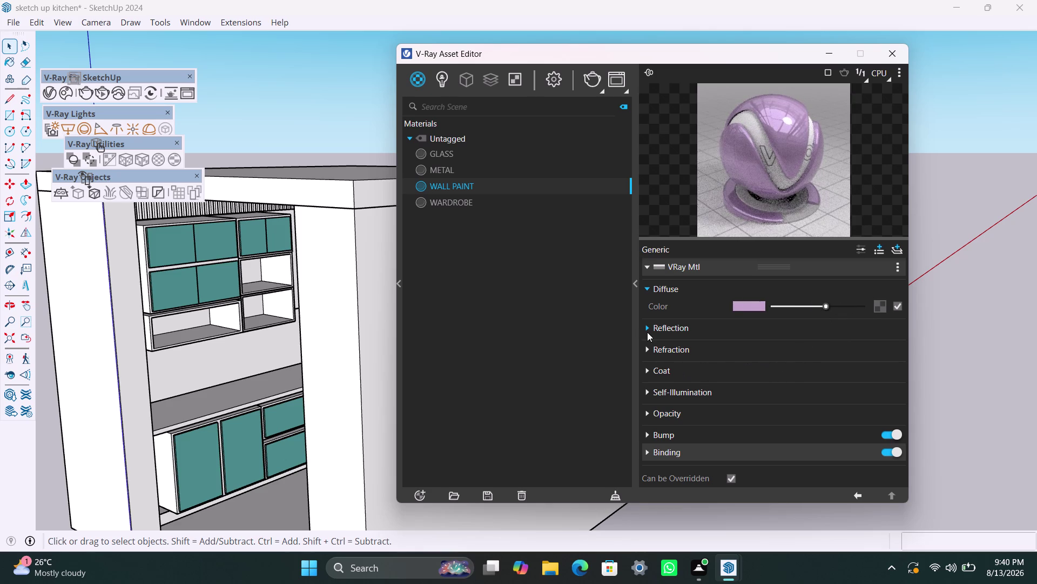
Set reflection glossiness to 0.17 with Surface Control on Use Roughness.
click(648, 329)
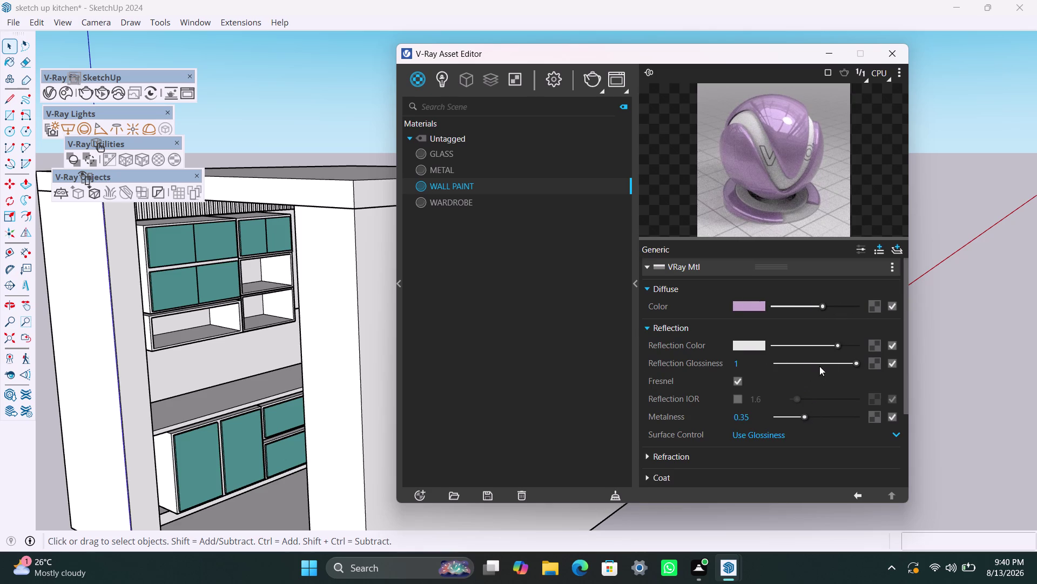
drag(852, 363, 777, 384)
drag(777, 384, 776, 384)
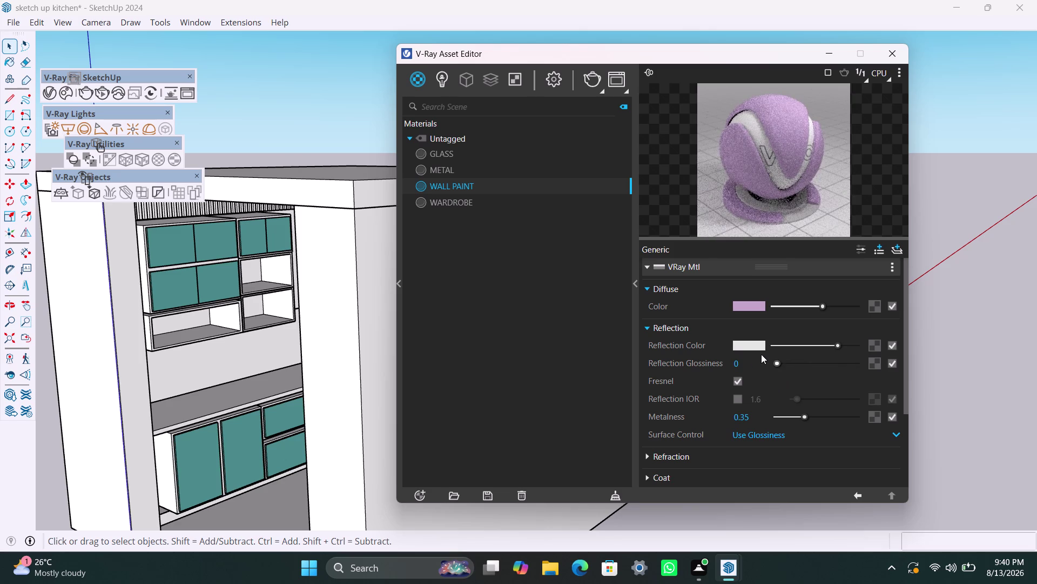
drag(778, 362, 782, 362)
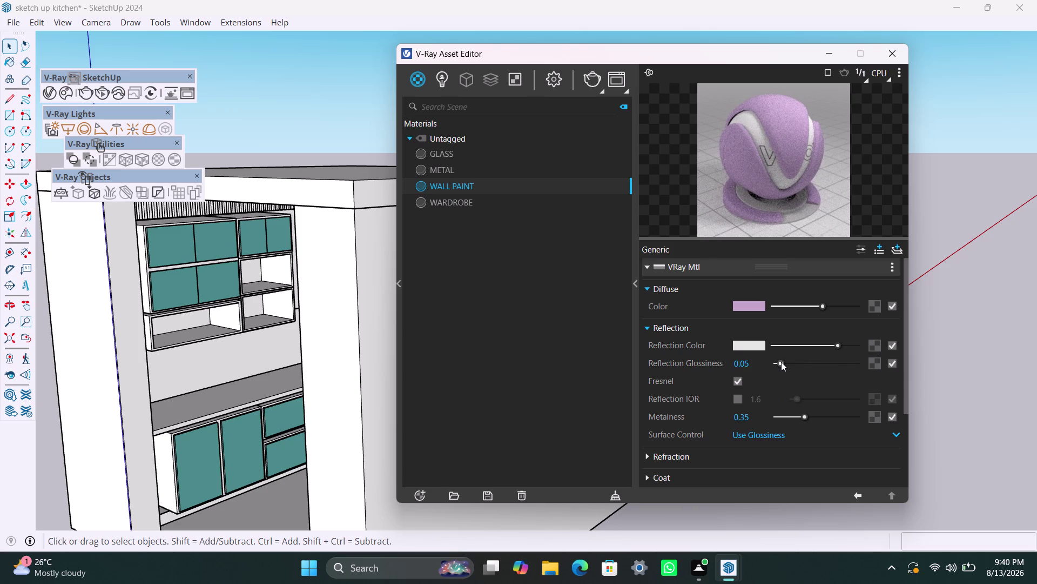
drag(781, 361, 784, 361)
drag(785, 361, 790, 361)
click(814, 433)
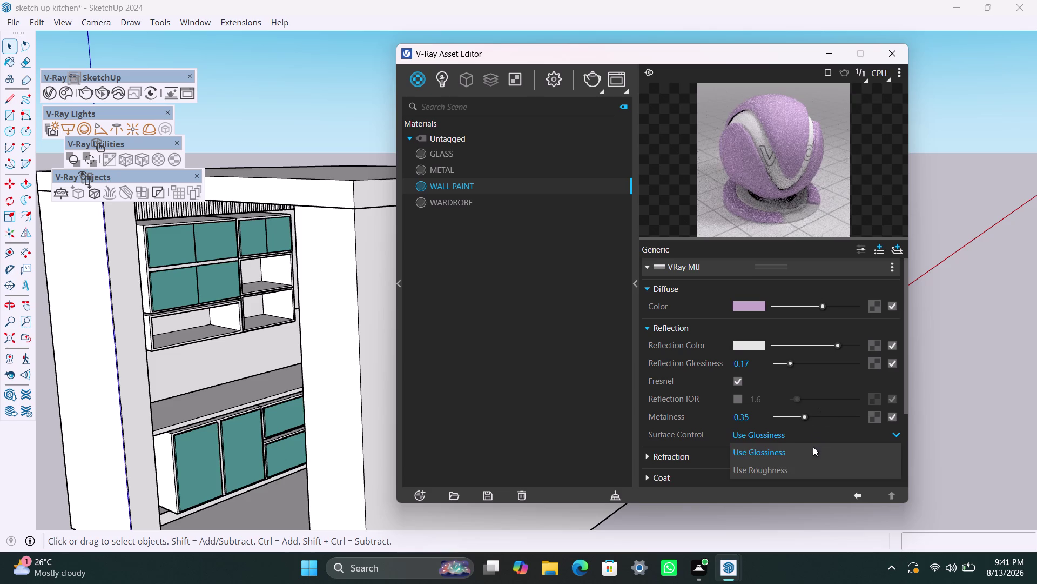
click(809, 468)
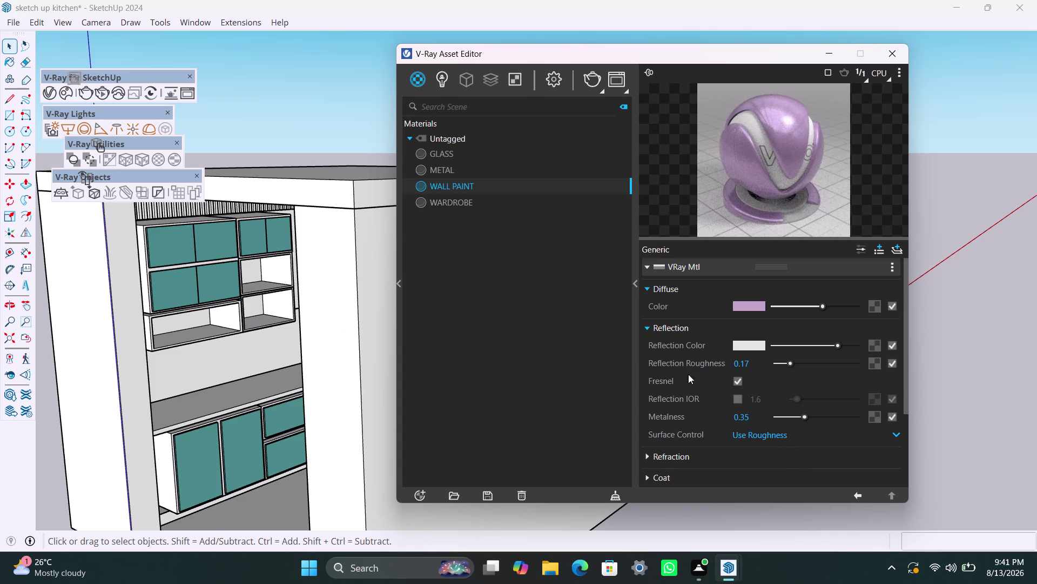
Lower refraction glossiness to 0.66 and select the wall panel between the cabinets.
click(651, 454)
scroll(down, 3)
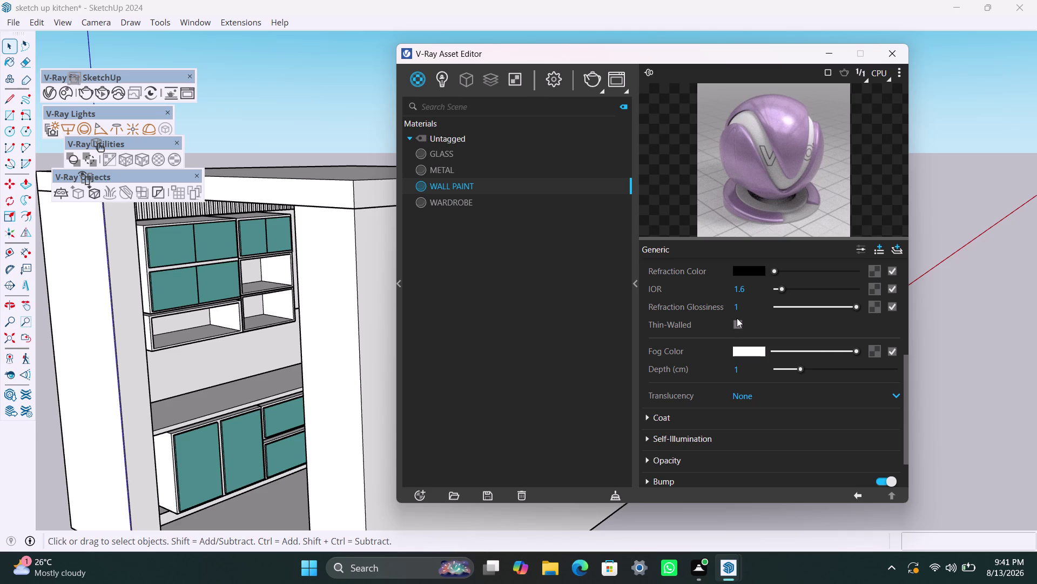
drag(860, 303, 829, 308)
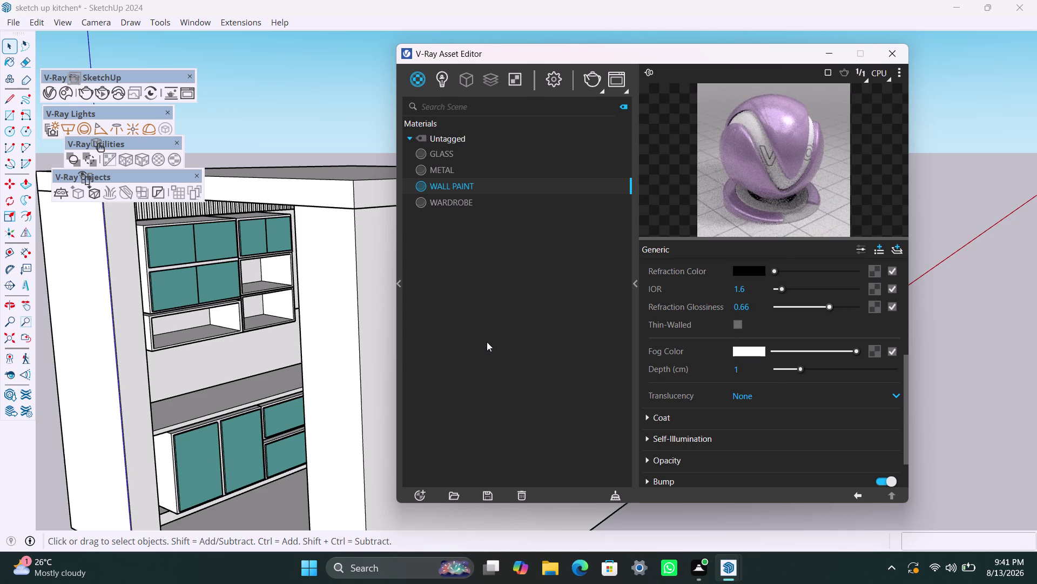
double_click(231, 358)
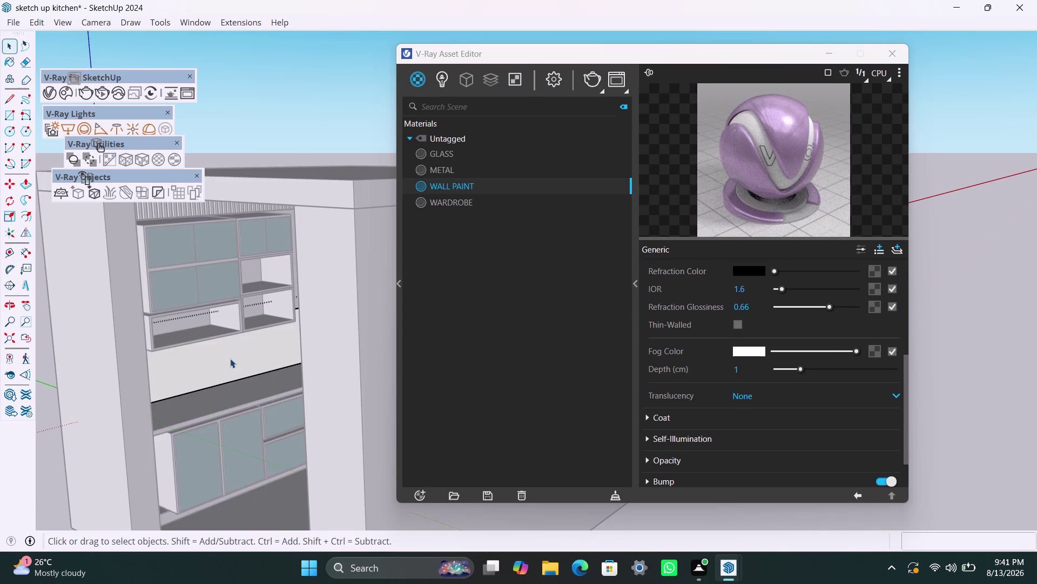
click(230, 358)
click(230, 358)
scroll(down, 3)
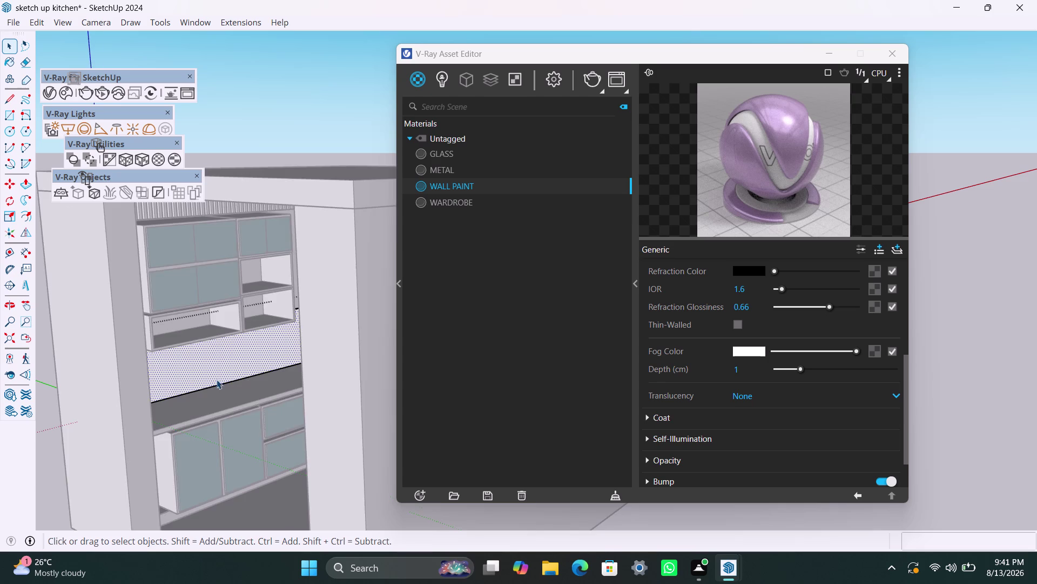
scroll(down, 3)
scroll(up, 3)
middle_drag(217, 373, 113, 374)
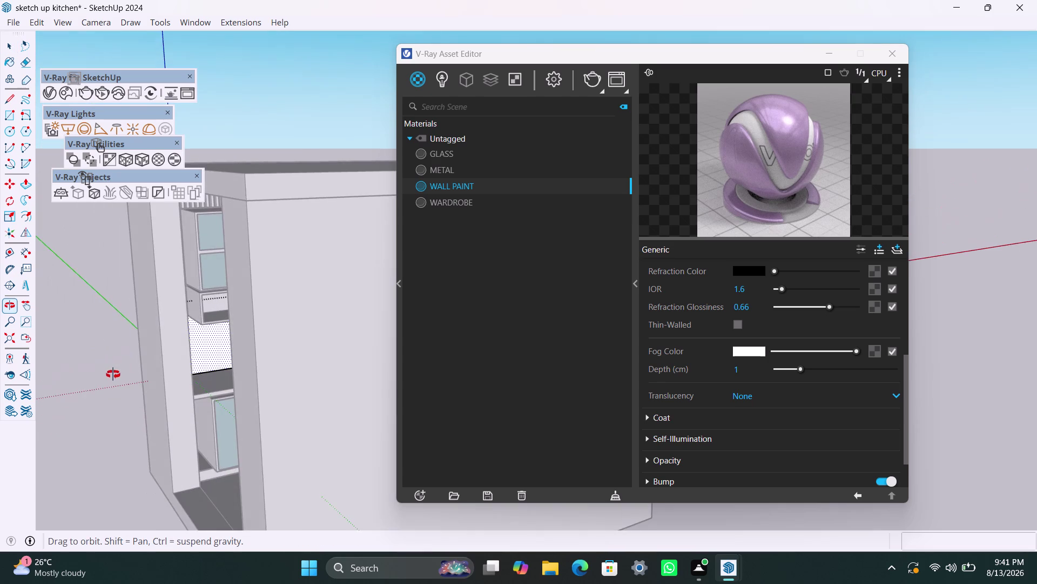
middle_drag(114, 374, 112, 374)
middle_drag(164, 352, 407, 432)
click(241, 123)
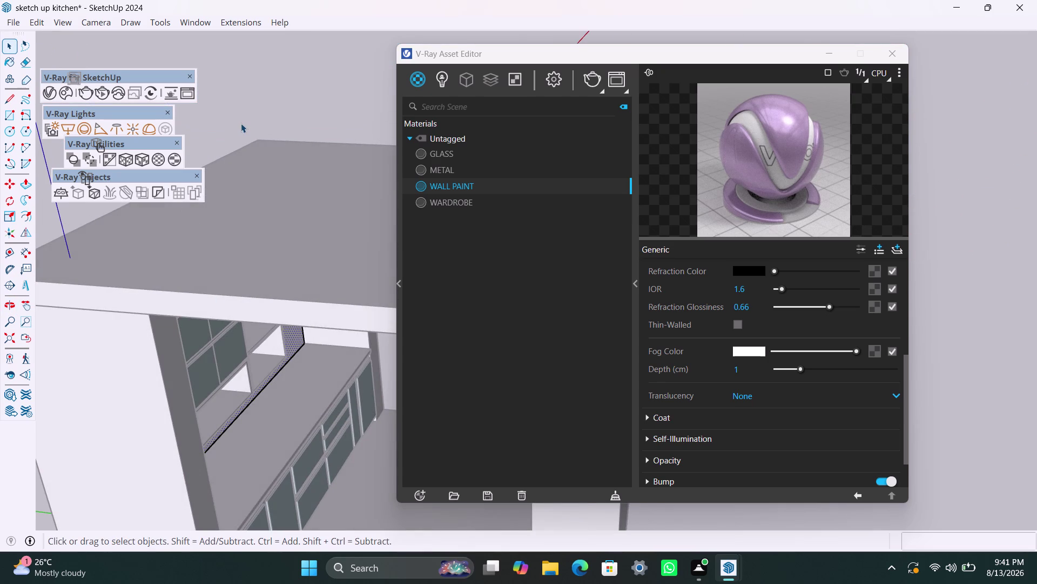
click(245, 212)
key(m)
click(257, 278)
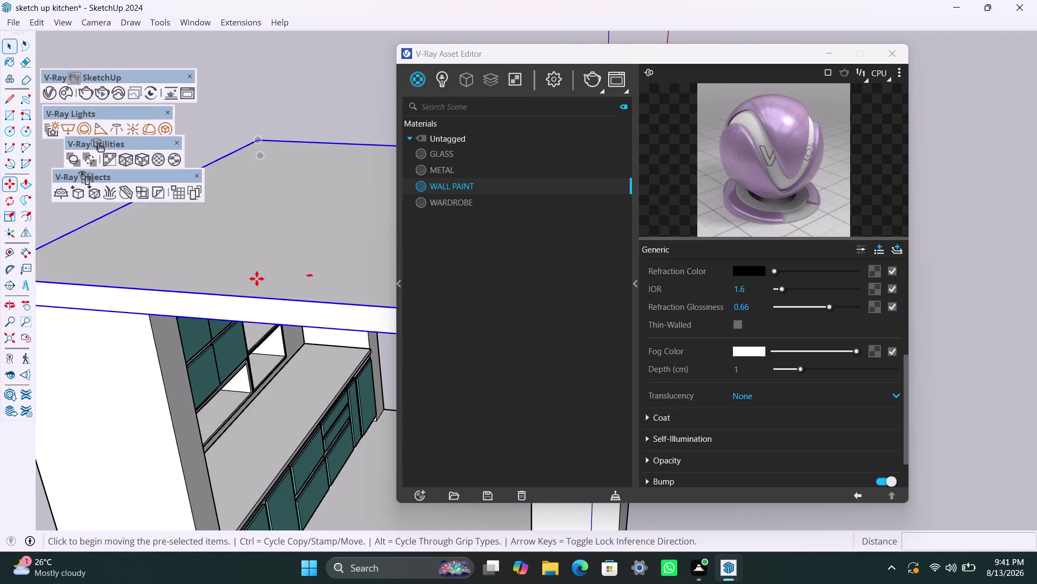
click(314, 106)
scroll(down, 3)
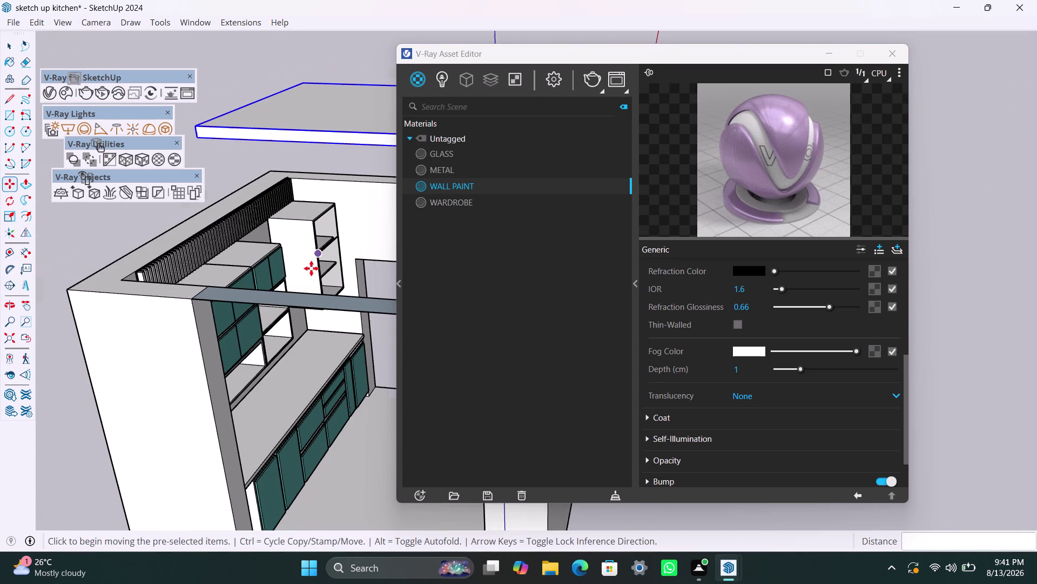
key(space)
key(Escape)
key(Escape)
key(Escape)
middle_drag(311, 265, 315, 325)
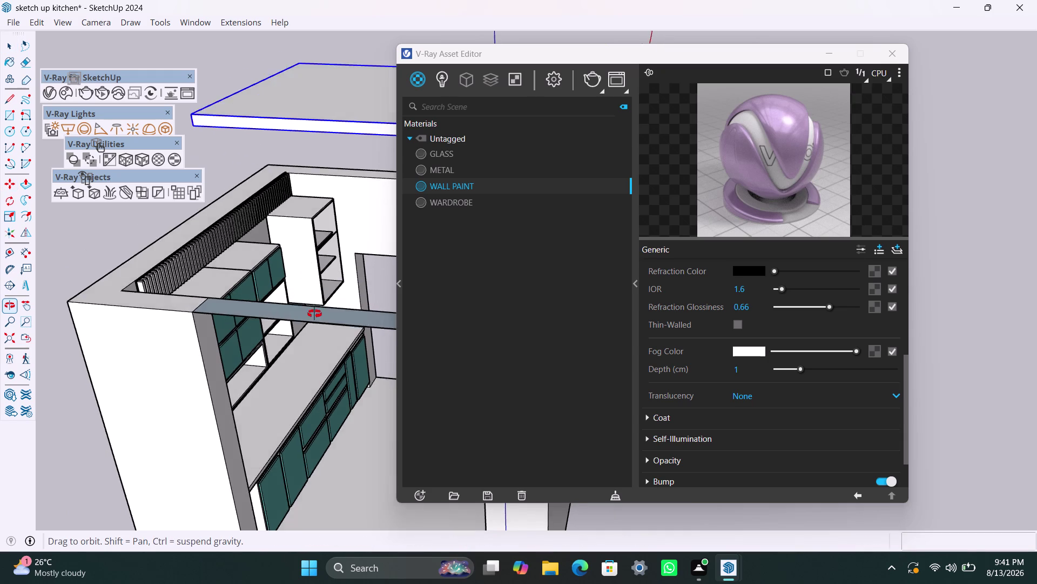
middle_drag(314, 324, 314, 460)
scroll(up, 3)
middle_drag(271, 360, 140, 348)
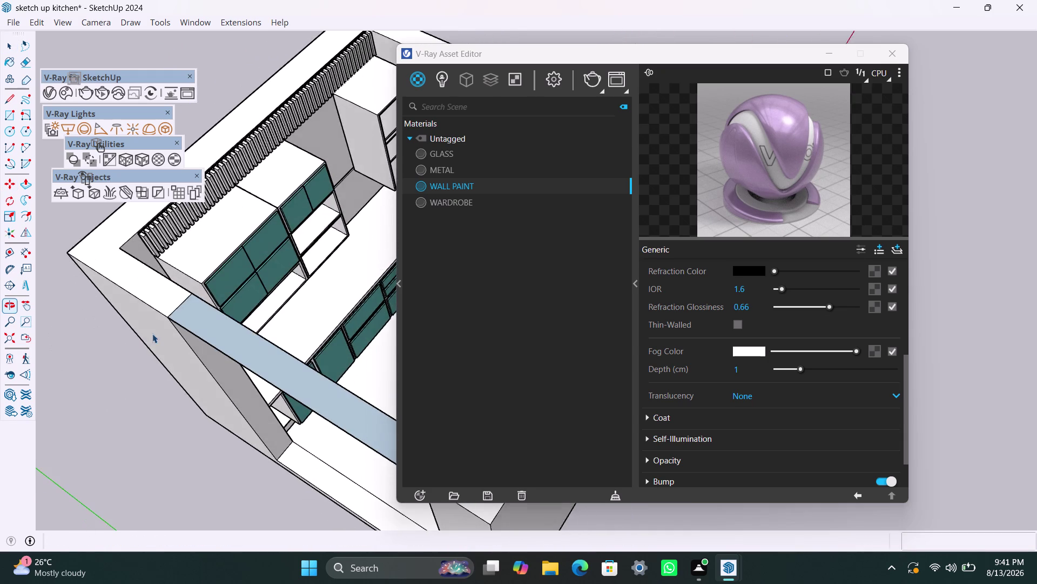
scroll(up, 3)
middle_drag(303, 247, 150, 286)
scroll(up, 3)
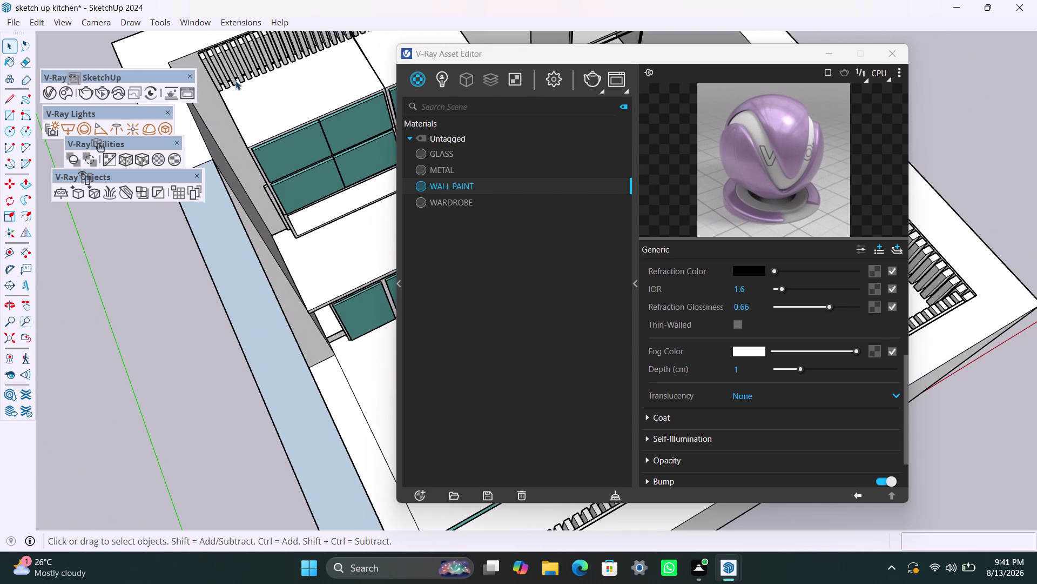
Select only the long interior wall face.
double_click(212, 102)
triple_click(213, 102)
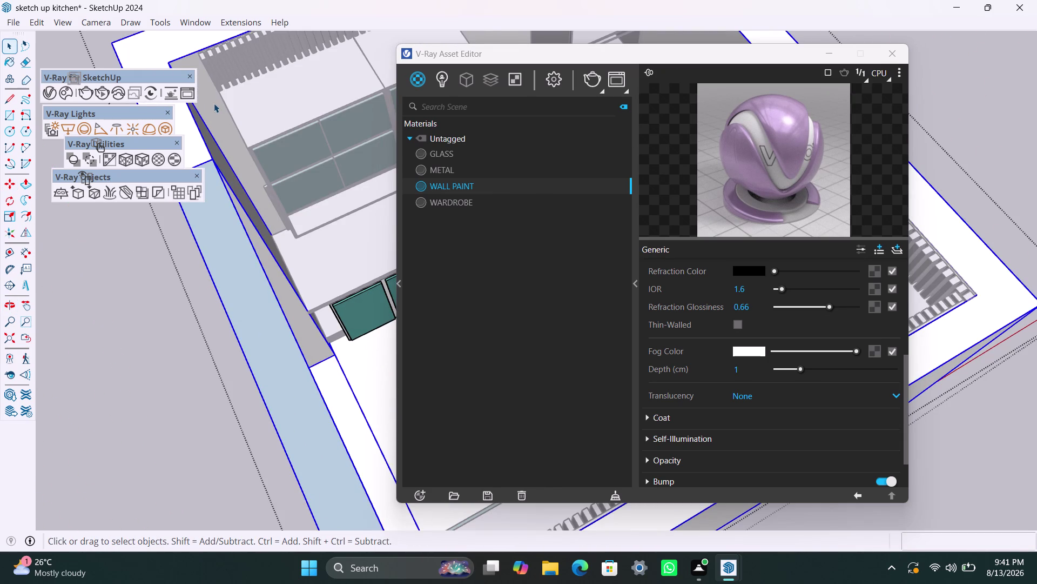
scroll(up, 3)
click(208, 103)
click(205, 103)
double_click(206, 103)
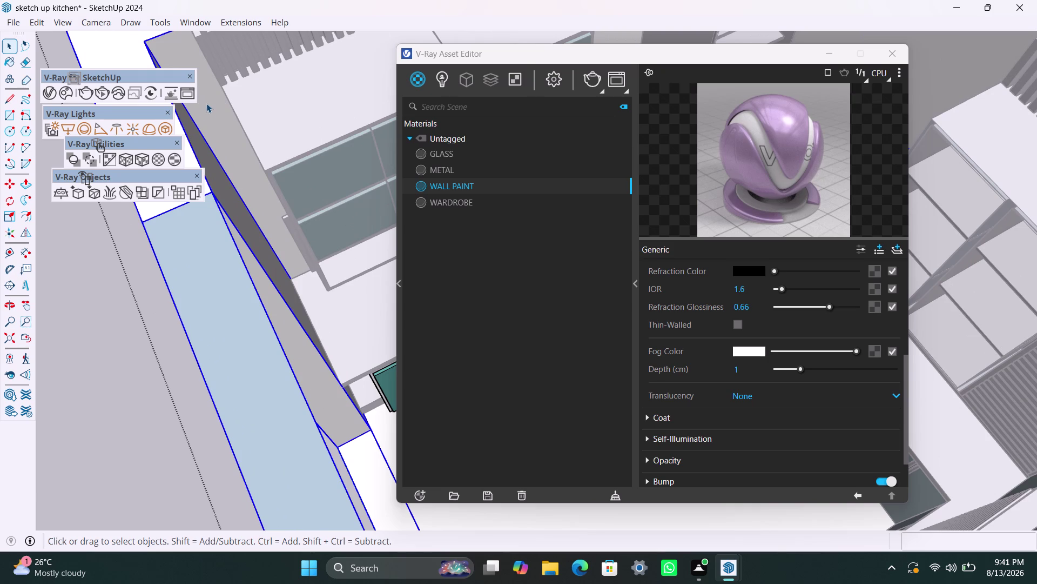
click(209, 104)
click(209, 104)
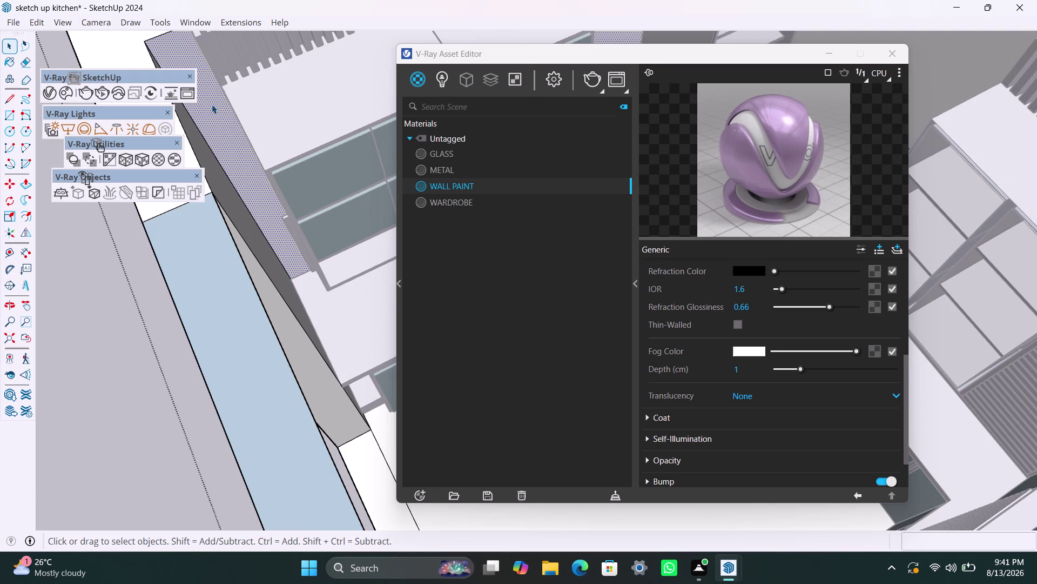
Apply WALL PAINT to the selected wall and orbit out to view the whole kitchen.
right_click(477, 182)
click(506, 214)
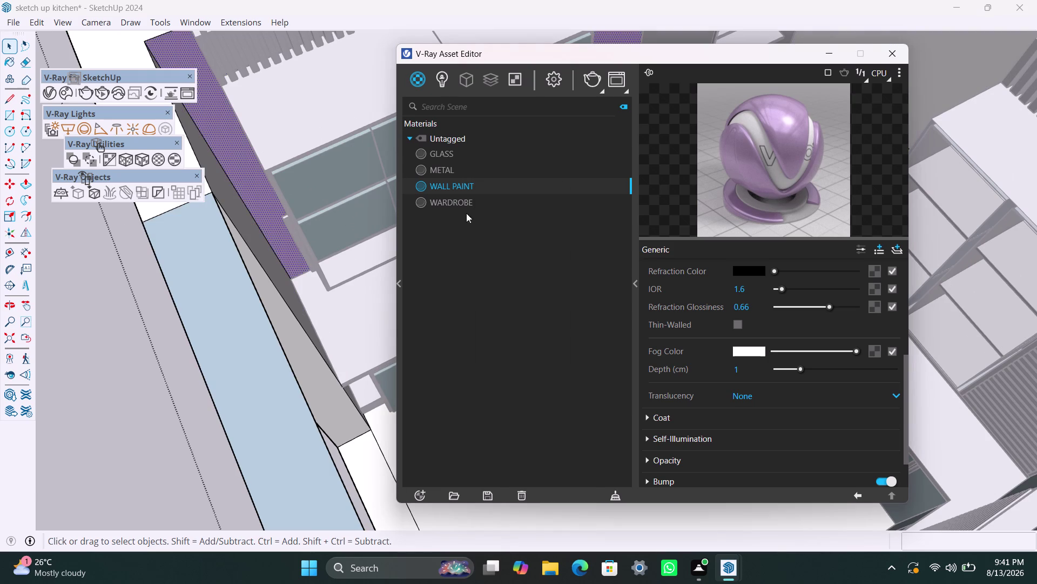
scroll(down, 3)
middle_drag(265, 336, 486, 344)
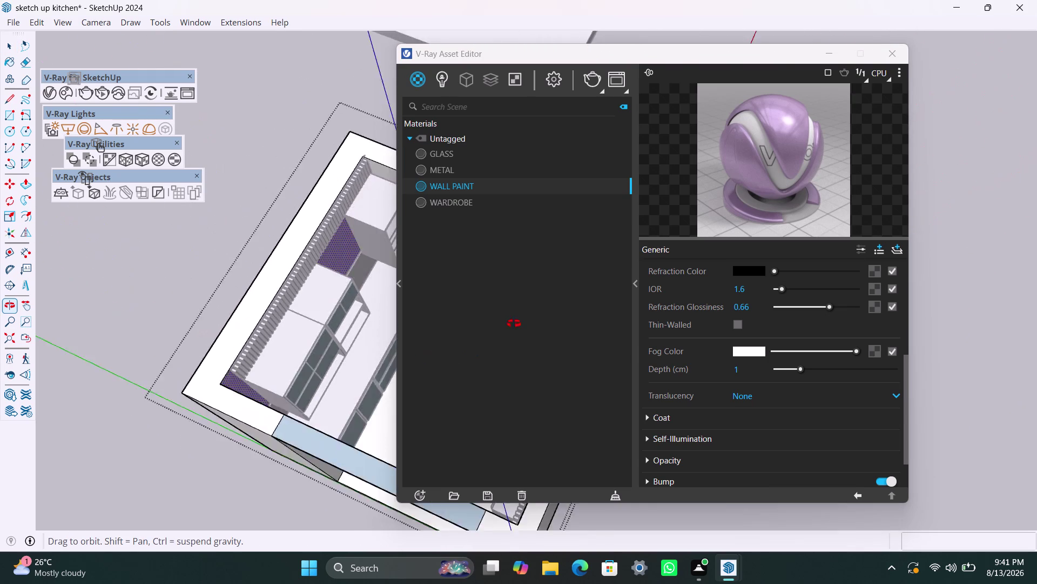
Apply WALL PAINT to the first interior kitchen wall face.
middle_drag(486, 344, 685, 211)
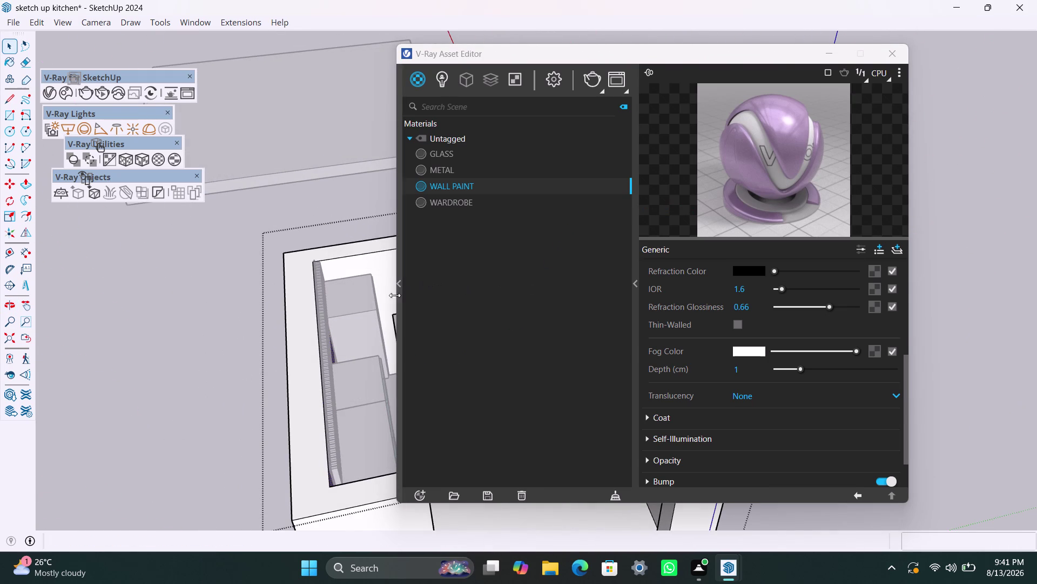
click(768, 207)
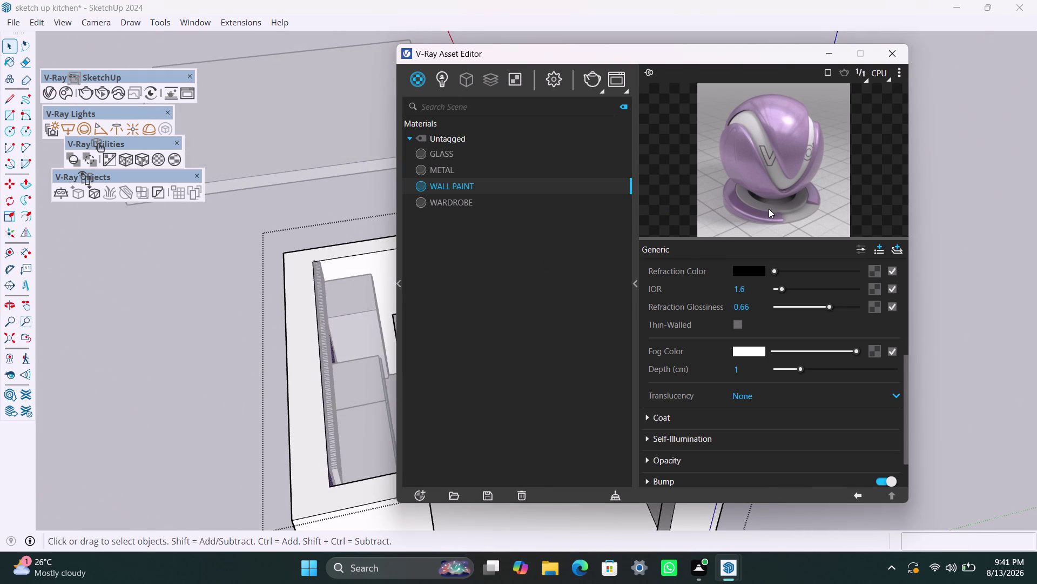
click(462, 185)
scroll(down, 3)
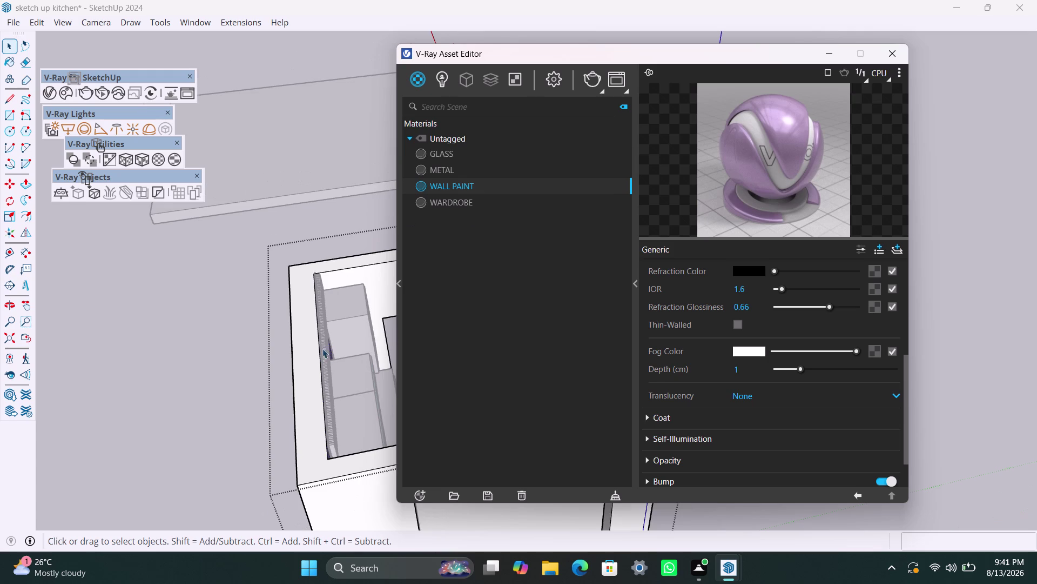
middle_drag(335, 355, 180, 354)
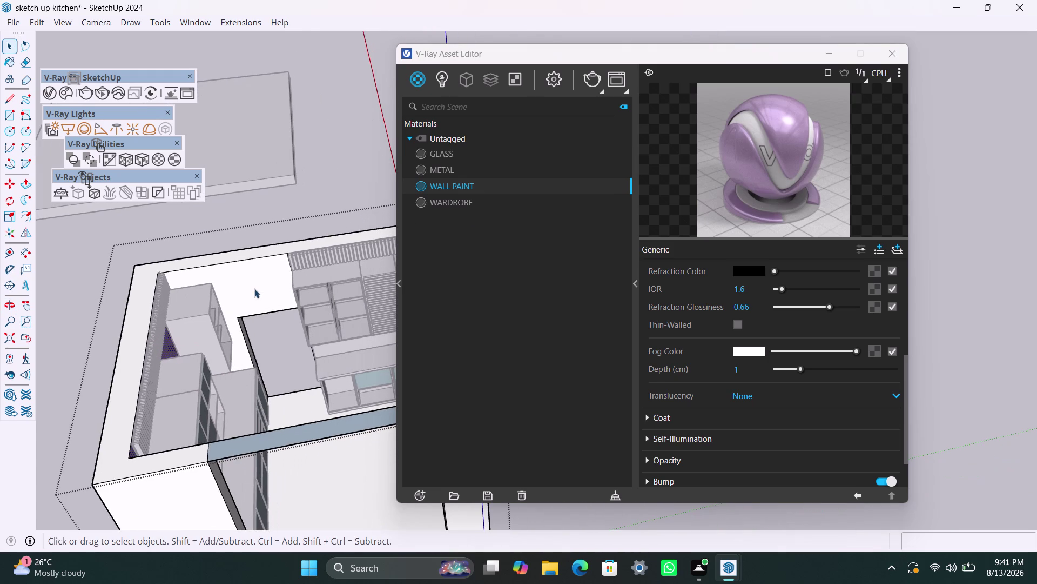
click(255, 286)
right_click(468, 187)
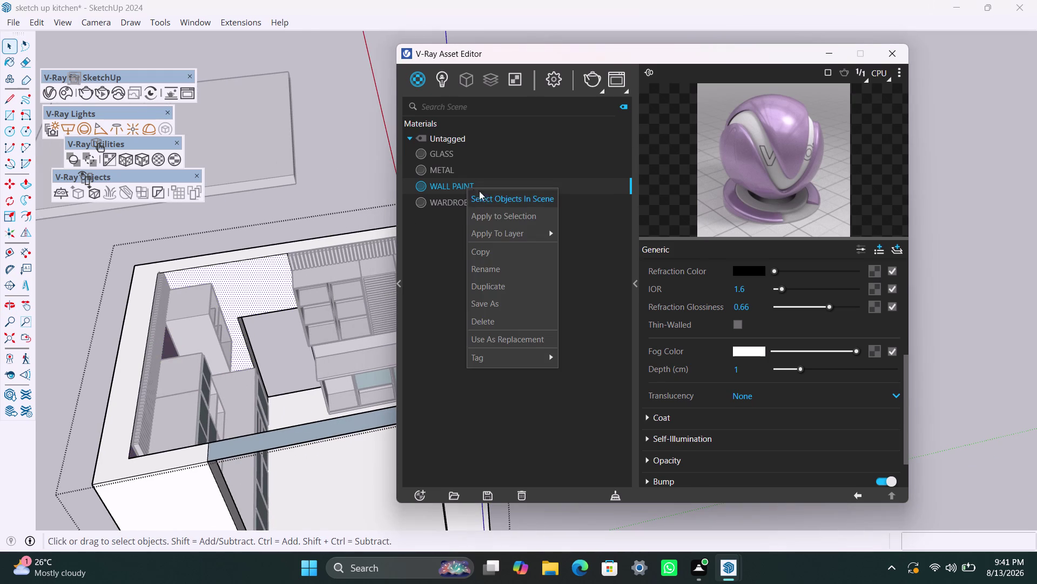
click(491, 211)
Paint the wall behind the cabinets with WALL PAINT.
scroll(down, 3)
middle_drag(251, 360, 401, 425)
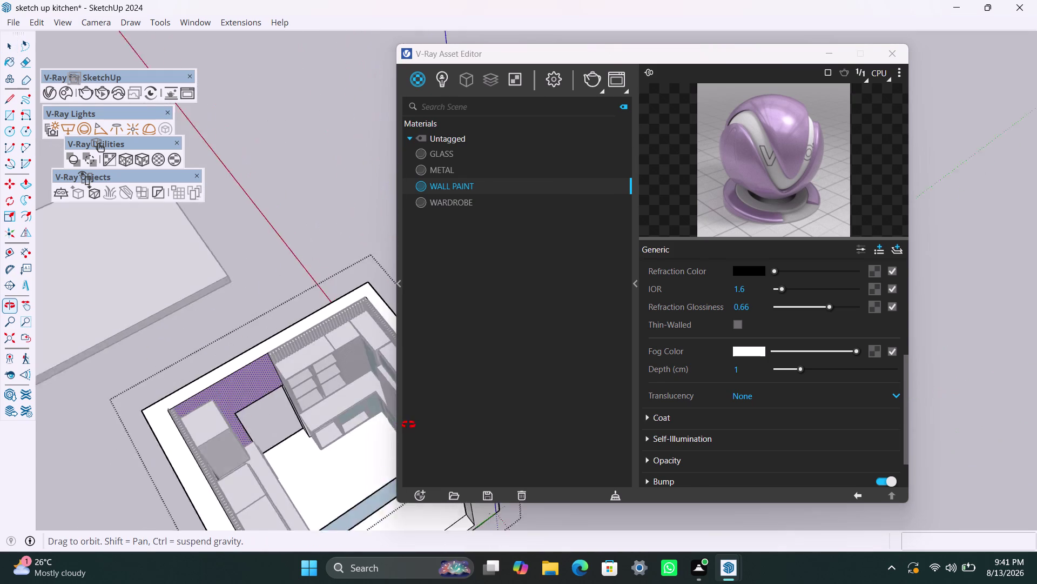
middle_drag(401, 426, 449, 422)
scroll(down, 3)
middle_drag(280, 431, 405, 459)
scroll(up, 3)
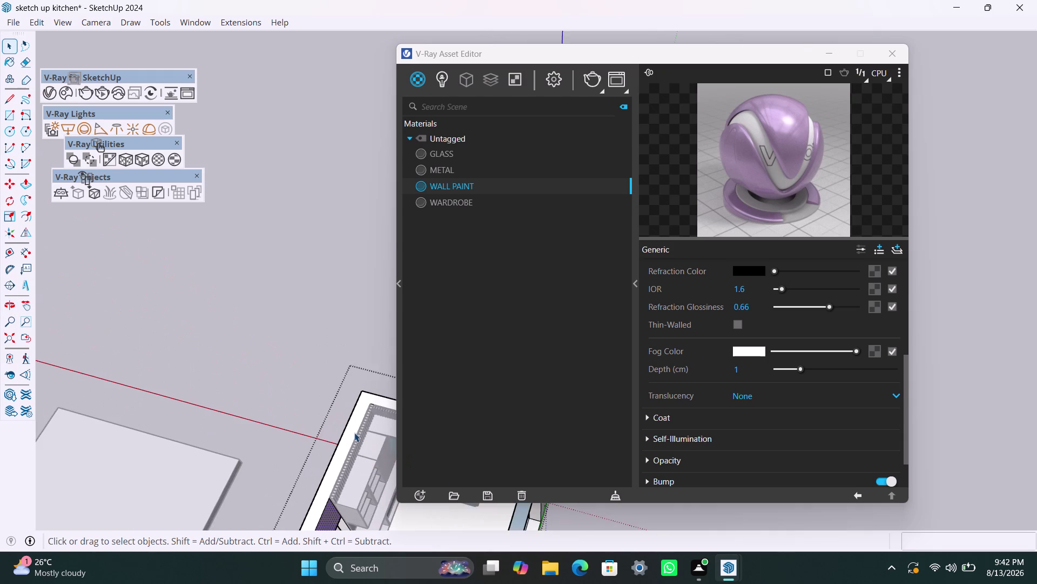
scroll(up, 3)
scroll(up, 3)
middle_drag(364, 434, 199, 350)
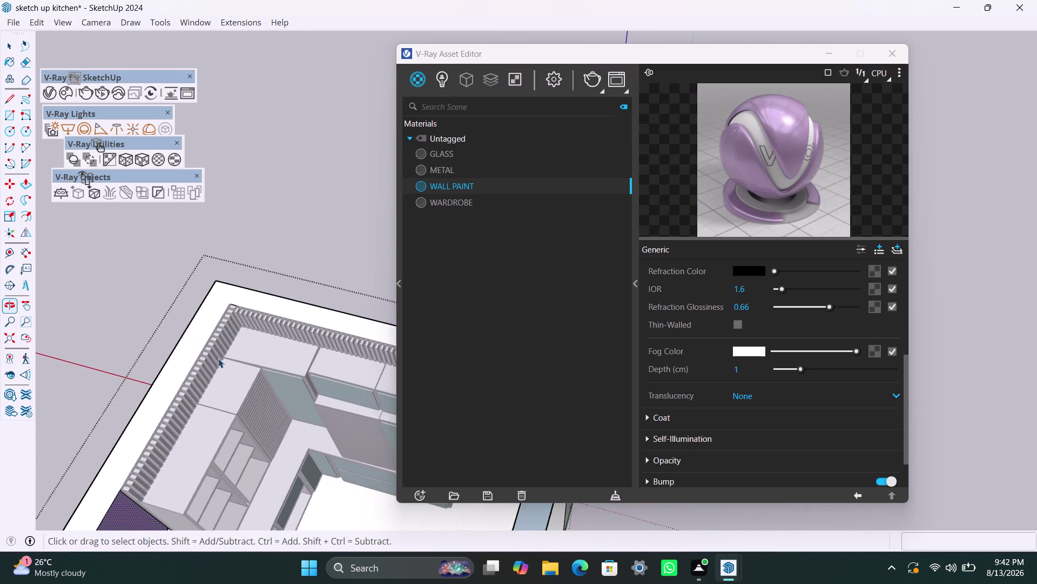
scroll(up, 3)
middle_drag(283, 430, 297, 226)
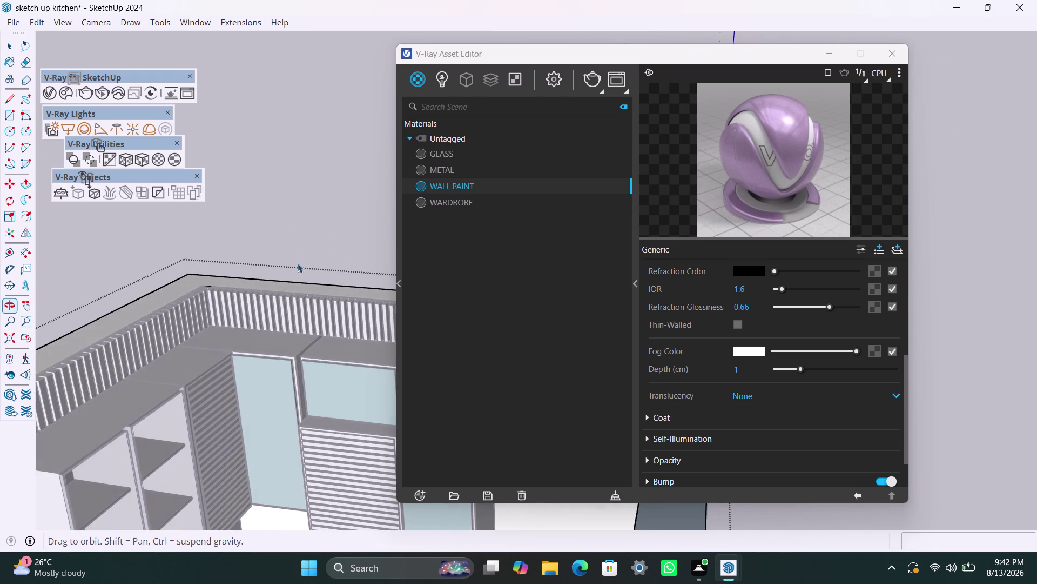
scroll(down, 3)
middle_drag(309, 406, 441, 422)
scroll(down, 3)
middle_drag(278, 403, 215, 271)
scroll(up, 3)
middle_drag(271, 303, 328, 363)
scroll(up, 3)
scroll(up, 3)
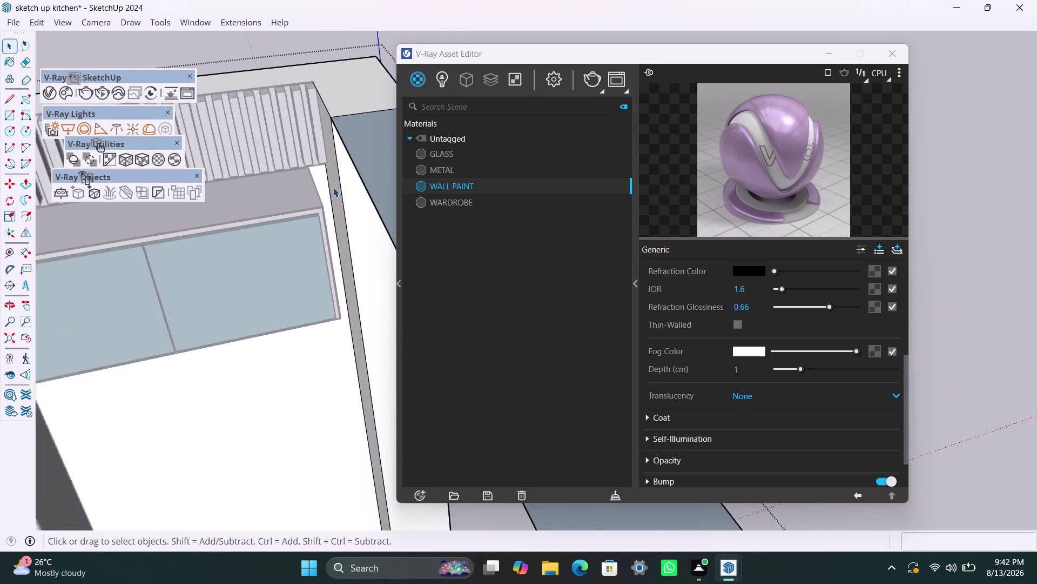
scroll(up, 3)
click(319, 183)
right_click(461, 186)
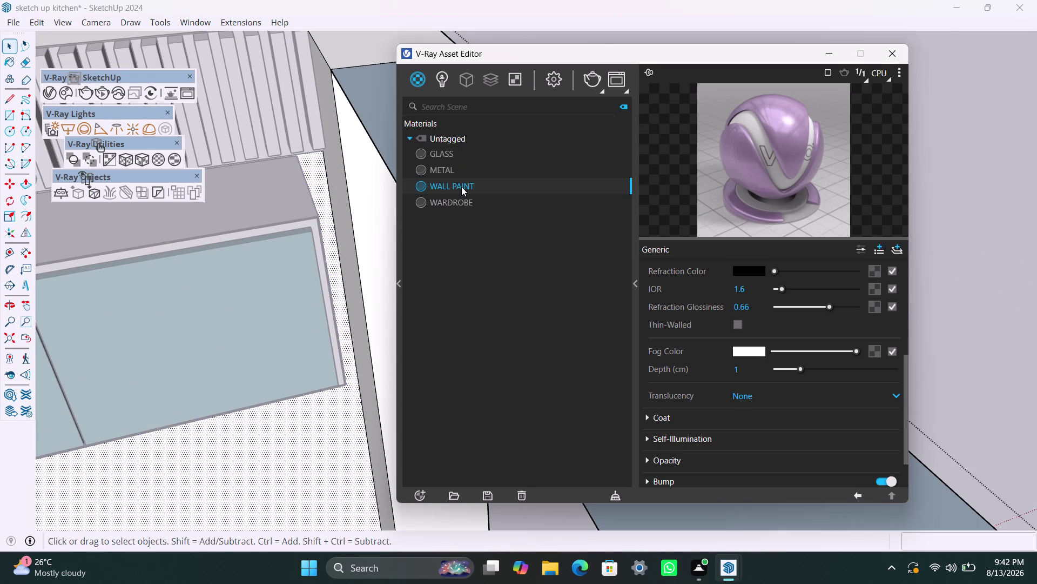
click(493, 218)
Paint the narrow wall face beside the window with WALL PAINT.
scroll(down, 3)
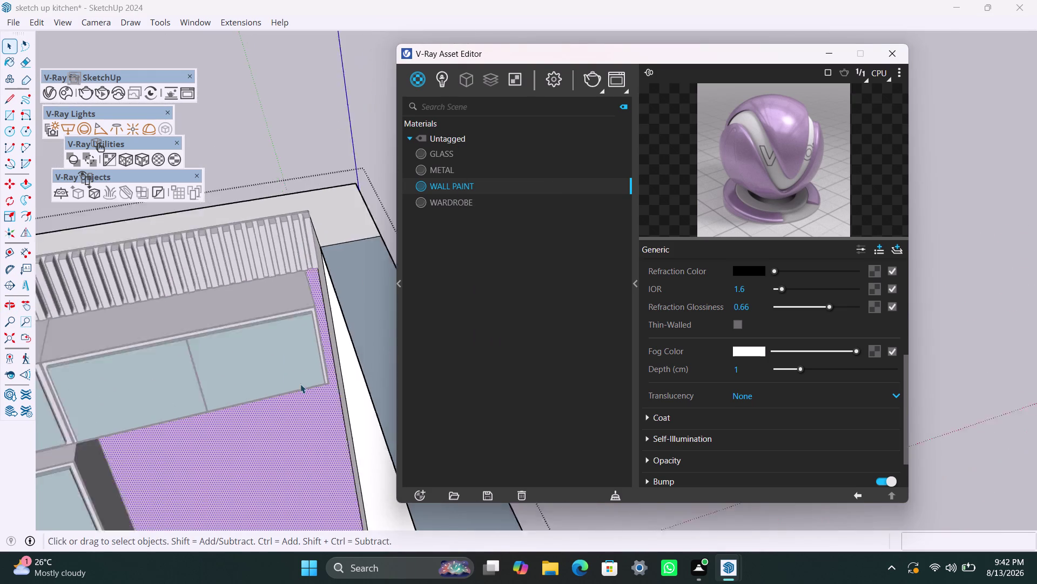
scroll(down, 3)
scroll(down, 3)
middle_drag(256, 442, 324, 312)
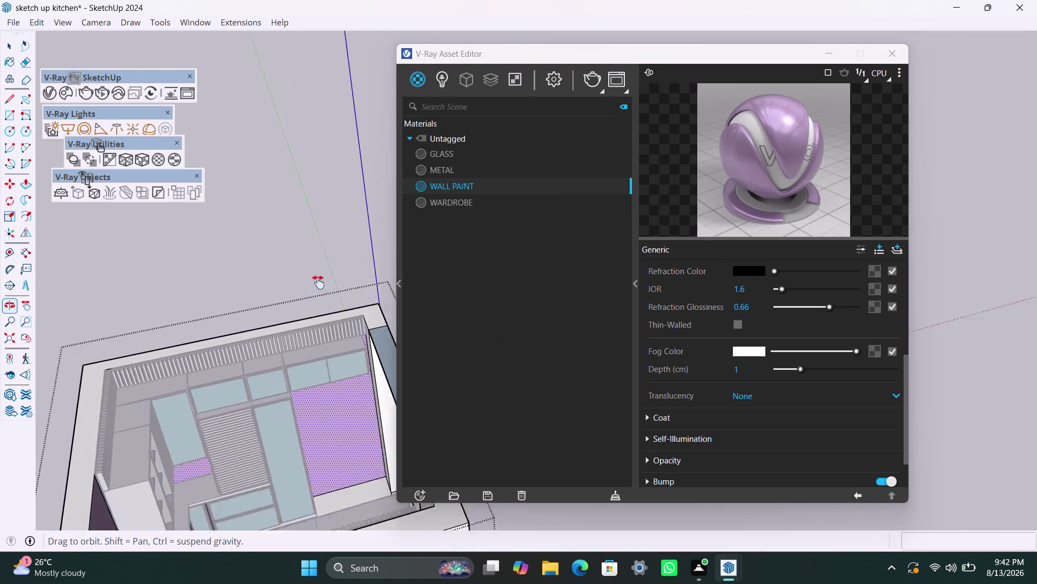
middle_drag(325, 311, 302, 251)
scroll(down, 3)
middle_drag(217, 251, 528, 318)
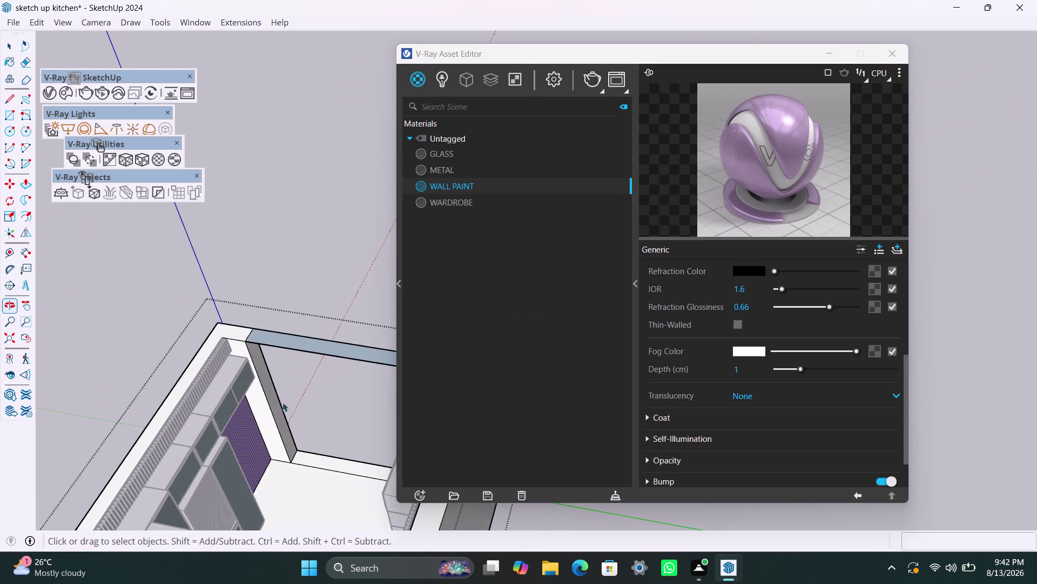
scroll(up, 3)
click(239, 346)
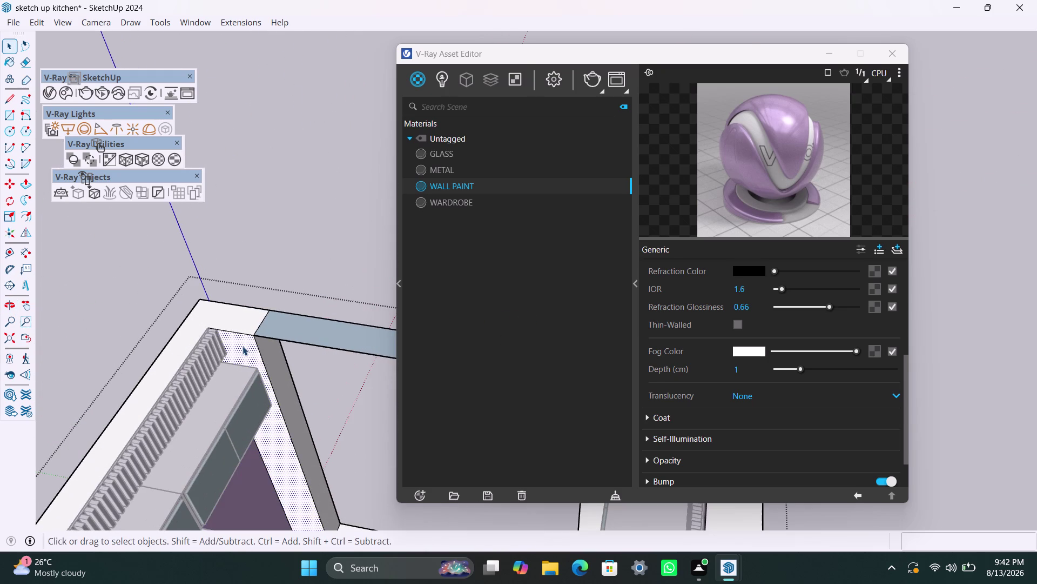
right_click(484, 184)
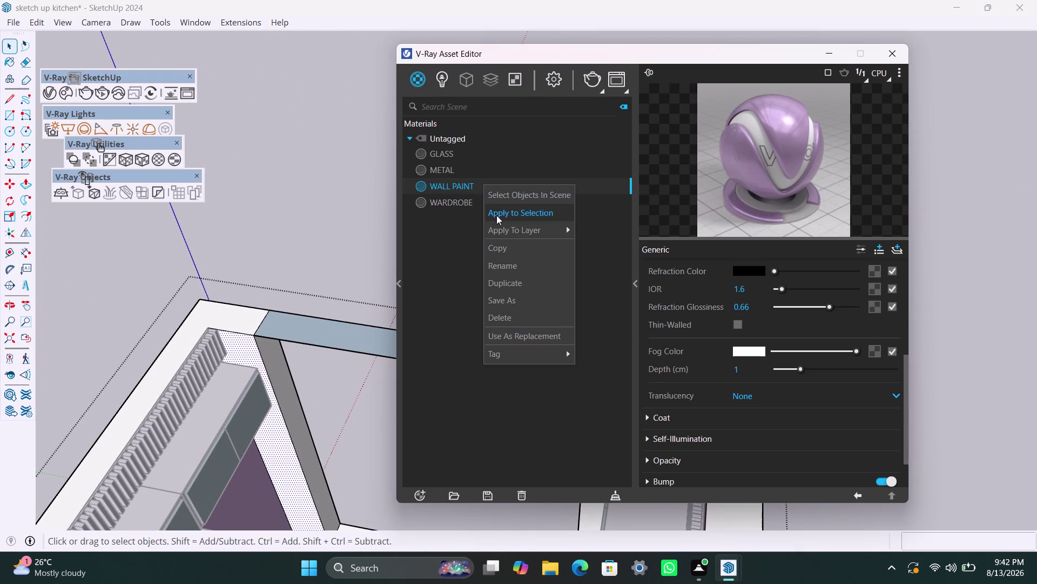
click(496, 215)
Paint the kitchen's end wall with WALL PAINT.
scroll(down, 3)
middle_drag(277, 394, 336, 406)
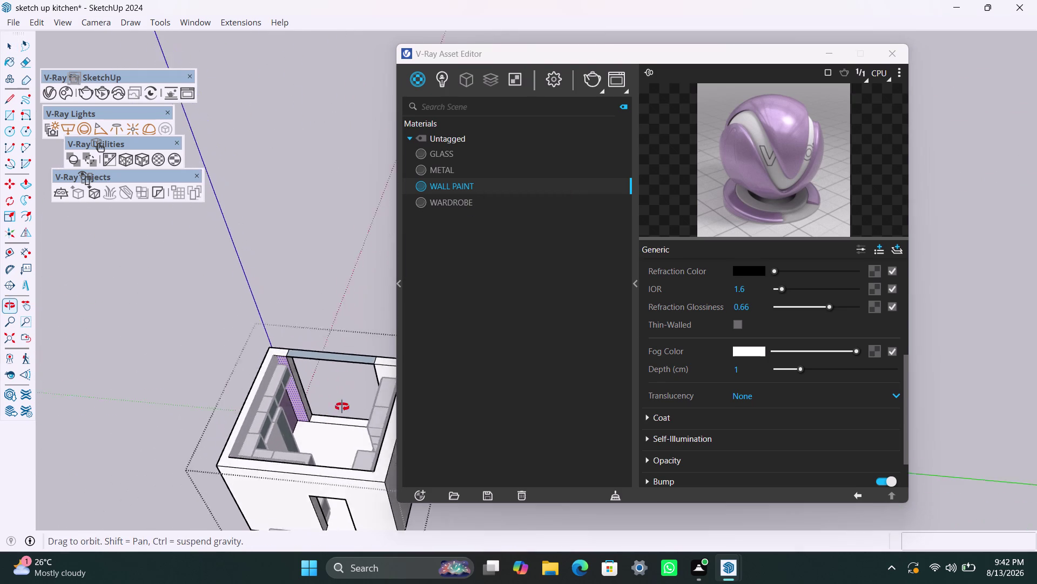
middle_drag(336, 406, 372, 404)
scroll(up, 3)
middle_drag(360, 403, 235, 387)
scroll(up, 3)
middle_drag(244, 457, 317, 457)
scroll(up, 3)
click(300, 393)
click(305, 400)
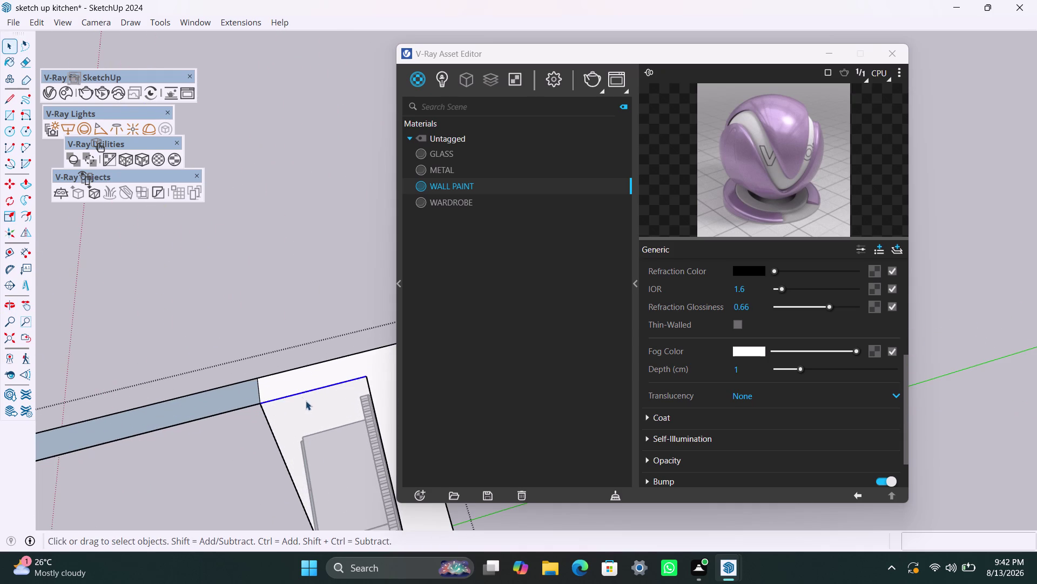
right_click(471, 186)
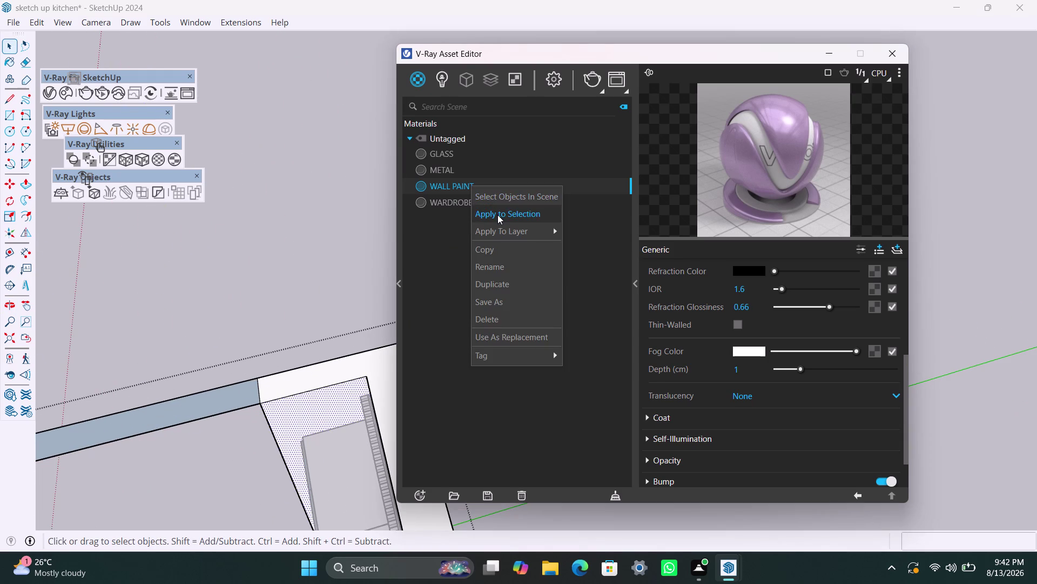
click(497, 214)
Orbit out to a top-down view to check the painted kitchen walls.
scroll(down, 3)
scroll(down, 3)
middle_drag(363, 357, 212, 421)
scroll(up, 3)
middle_drag(348, 333, 195, 345)
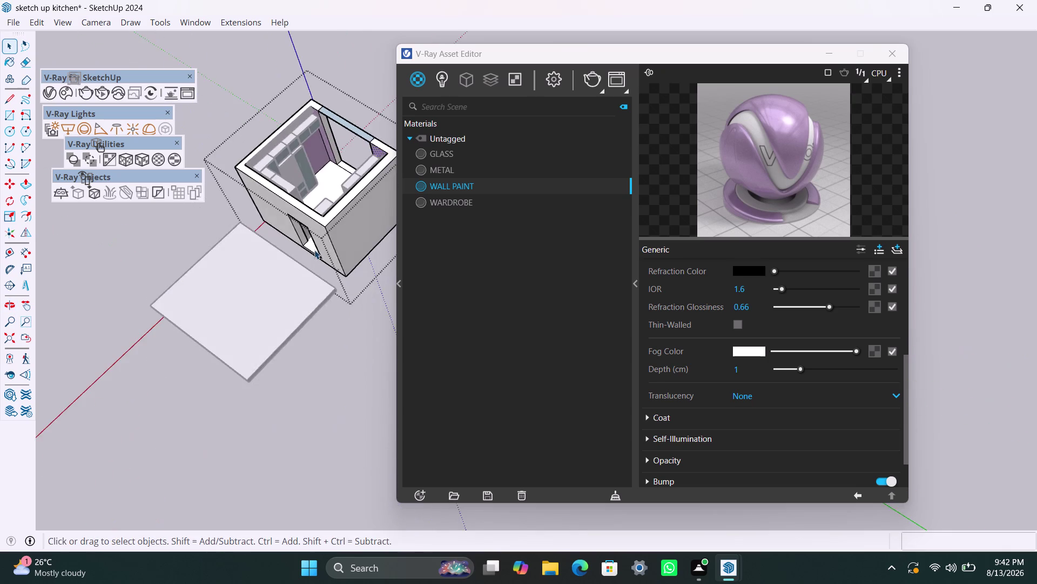
scroll(down, 3)
middle_drag(348, 282, 208, 343)
scroll(up, 3)
middle_drag(367, 269, 256, 330)
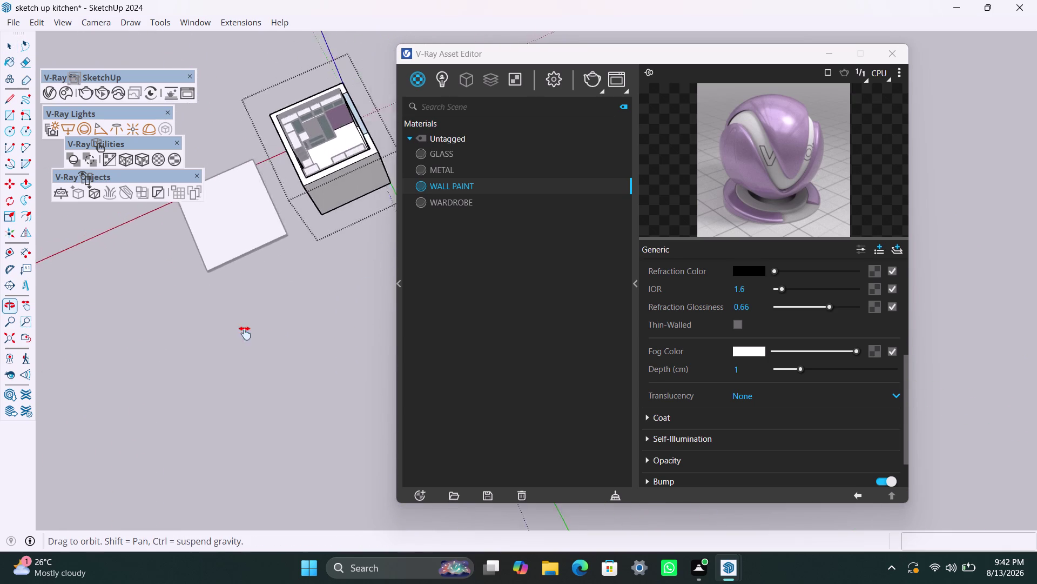
middle_drag(256, 330, 215, 350)
scroll(up, 3)
middle_drag(305, 228, 215, 263)
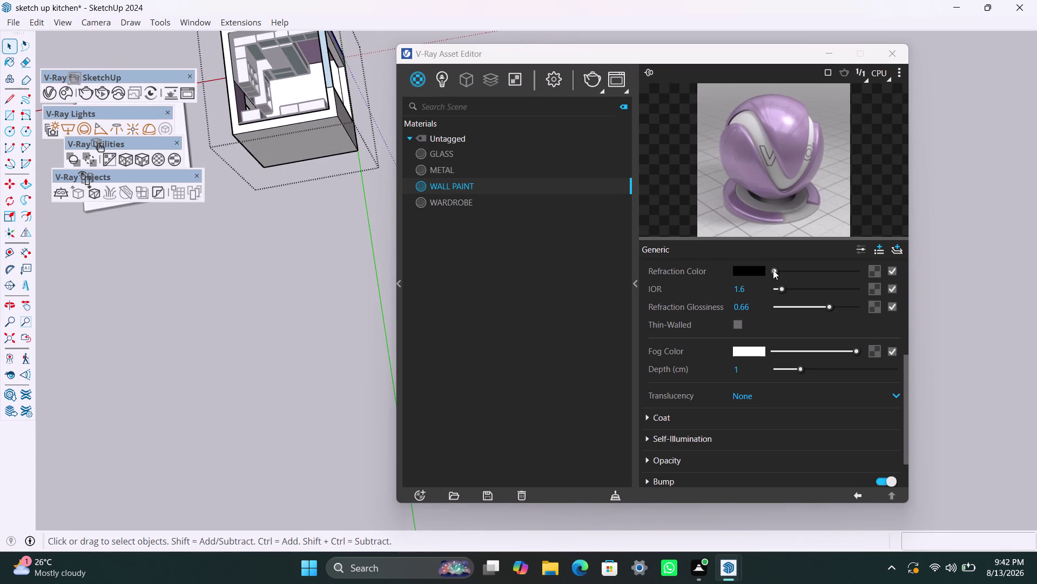
scroll(up, 3)
Lighten WALL PAINT's diffuse lilac, nudge its hue toward purple, and view the walls.
click(746, 308)
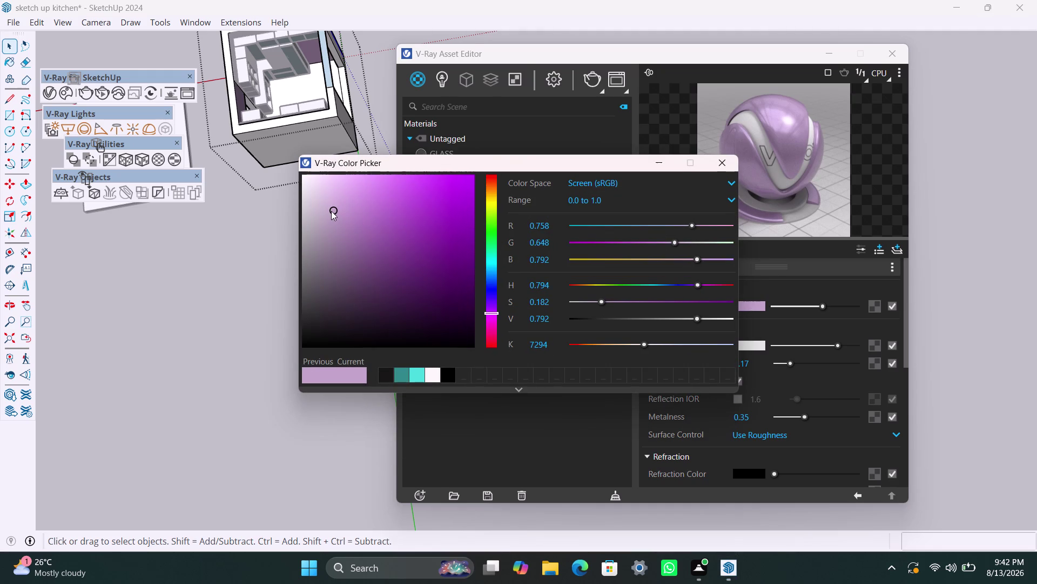
drag(332, 211, 327, 200)
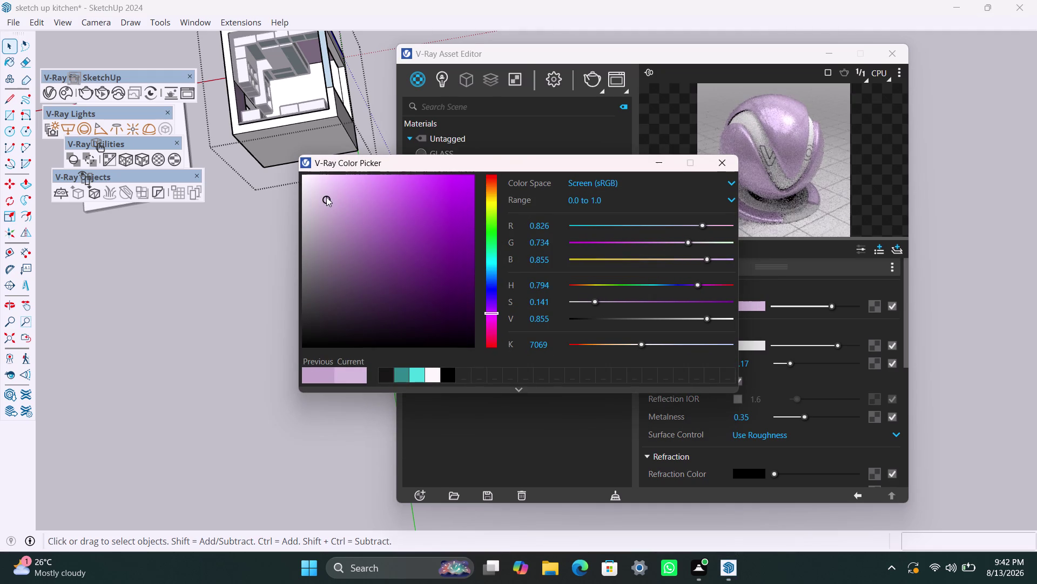
click(327, 196)
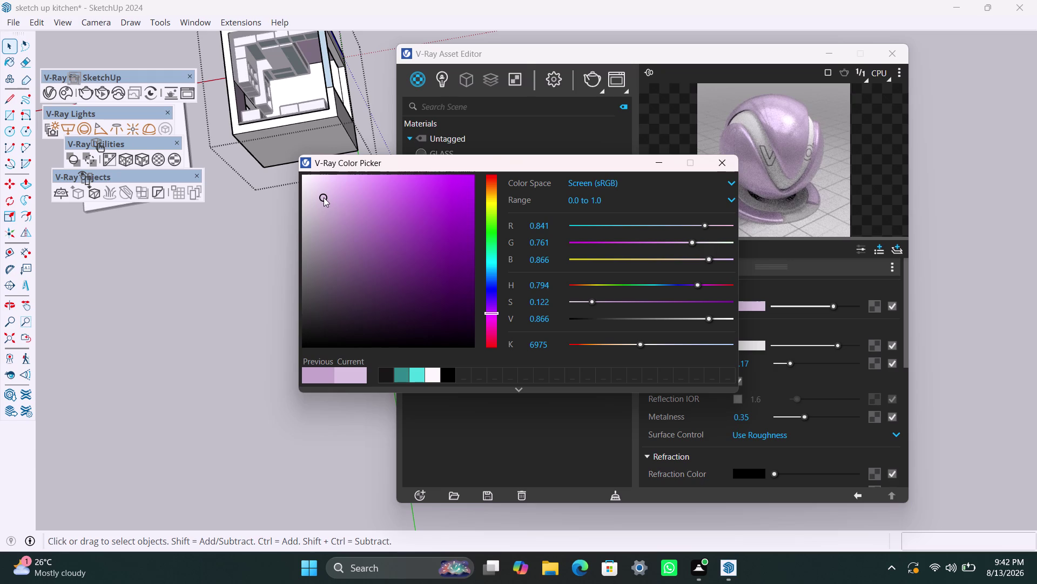
drag(496, 311, 494, 309)
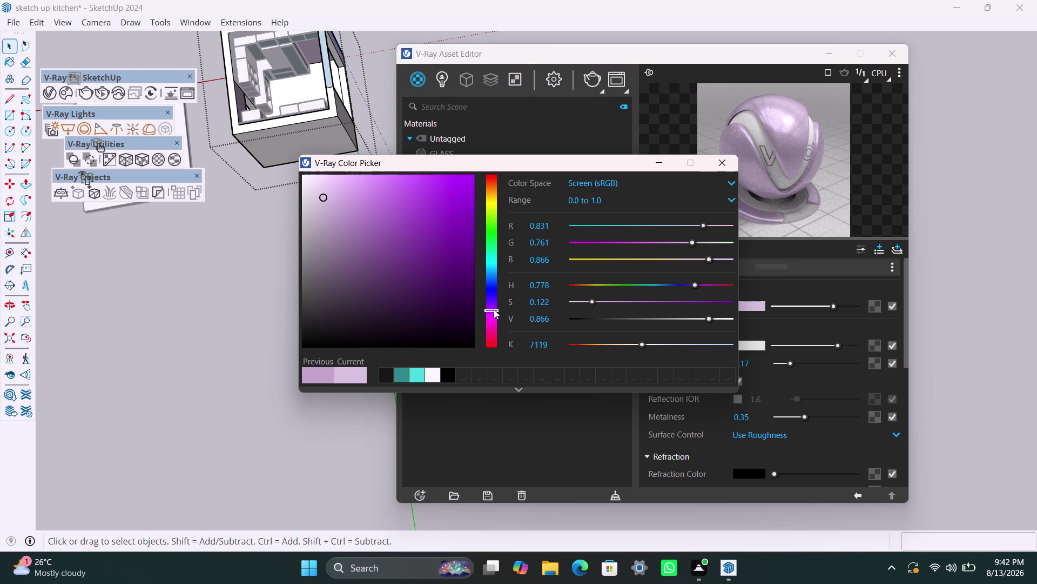
drag(494, 309, 494, 304)
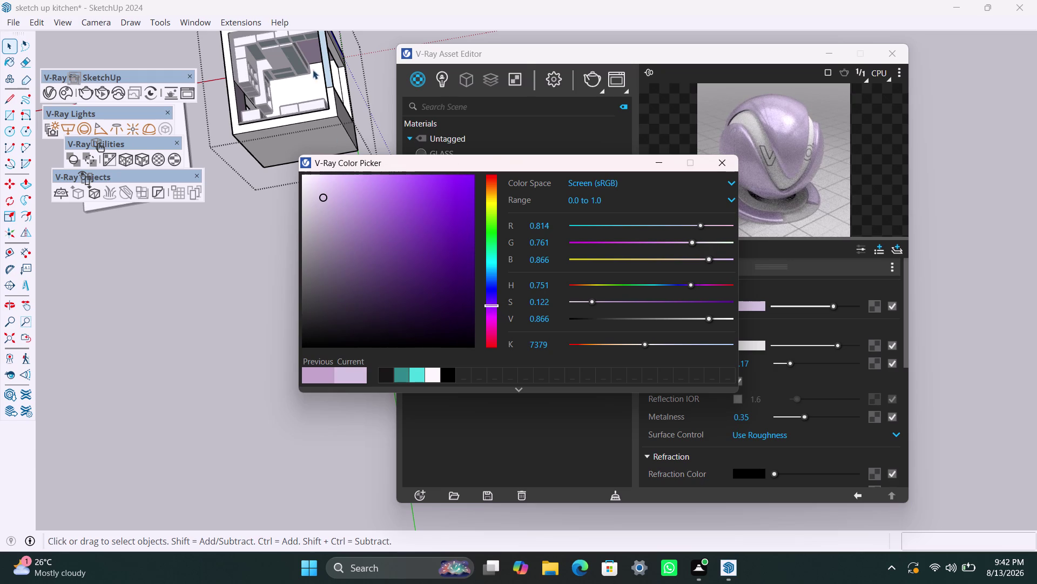
middle_drag(314, 76, 338, 189)
scroll(up, 3)
scroll(up, 3)
middle_drag(279, 214, 237, 212)
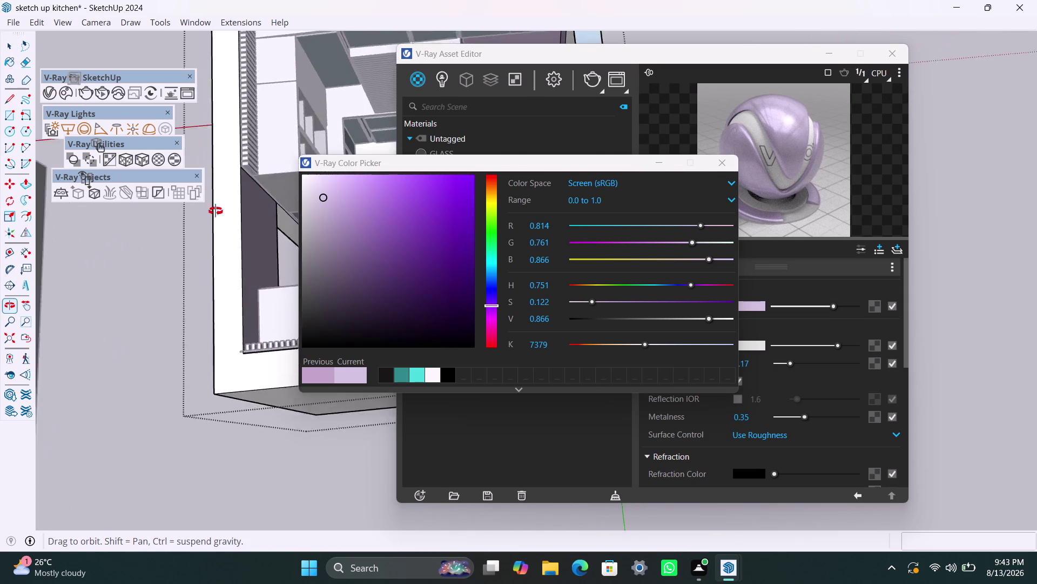
middle_drag(237, 213, 179, 207)
scroll(up, 3)
middle_drag(282, 200, 200, 140)
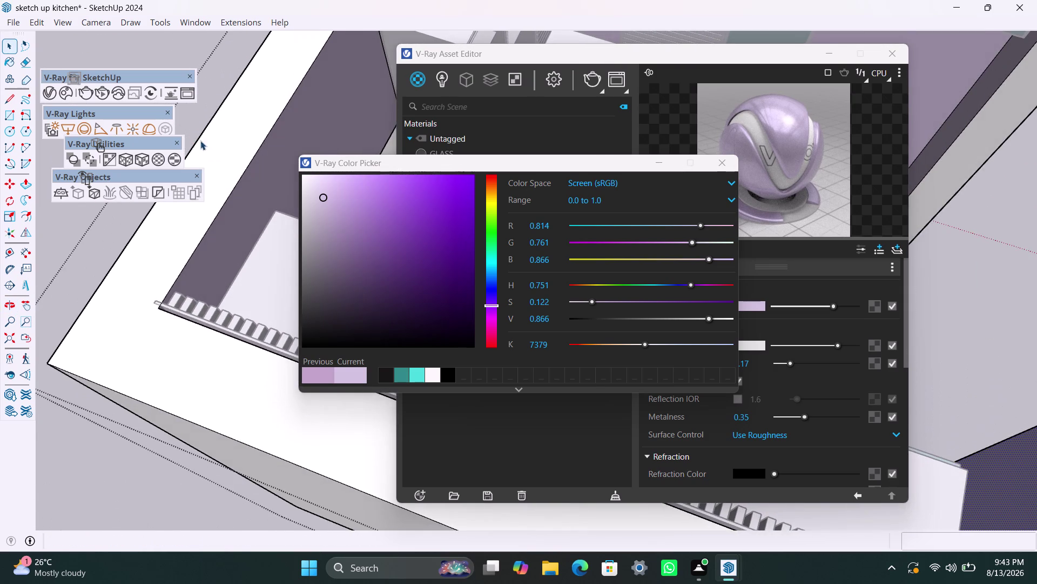
scroll(up, 3)
Try darker and greyer purples, then settle on a paler lilac.
drag(324, 198, 328, 220)
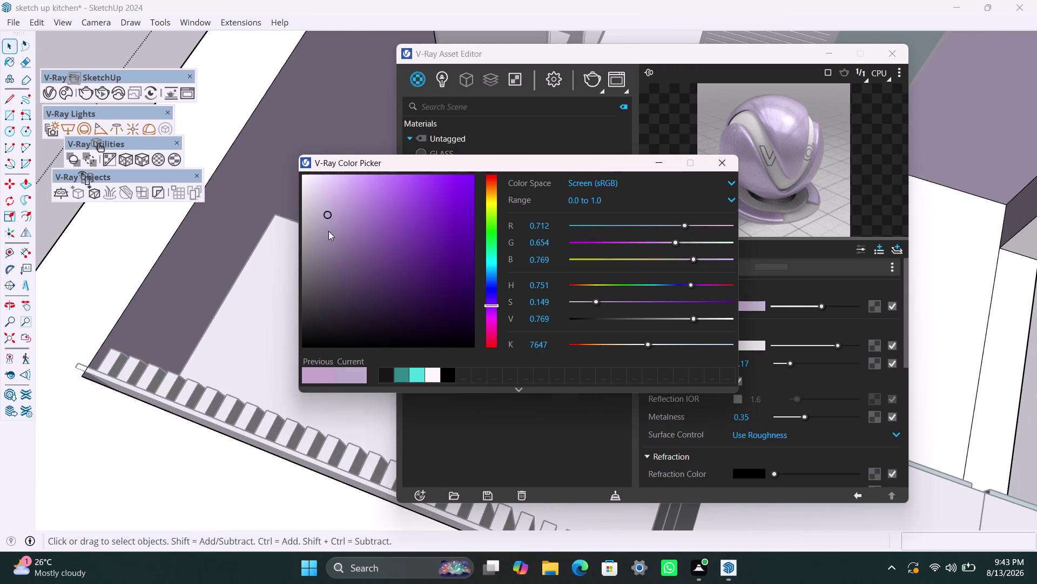
drag(328, 220, 334, 265)
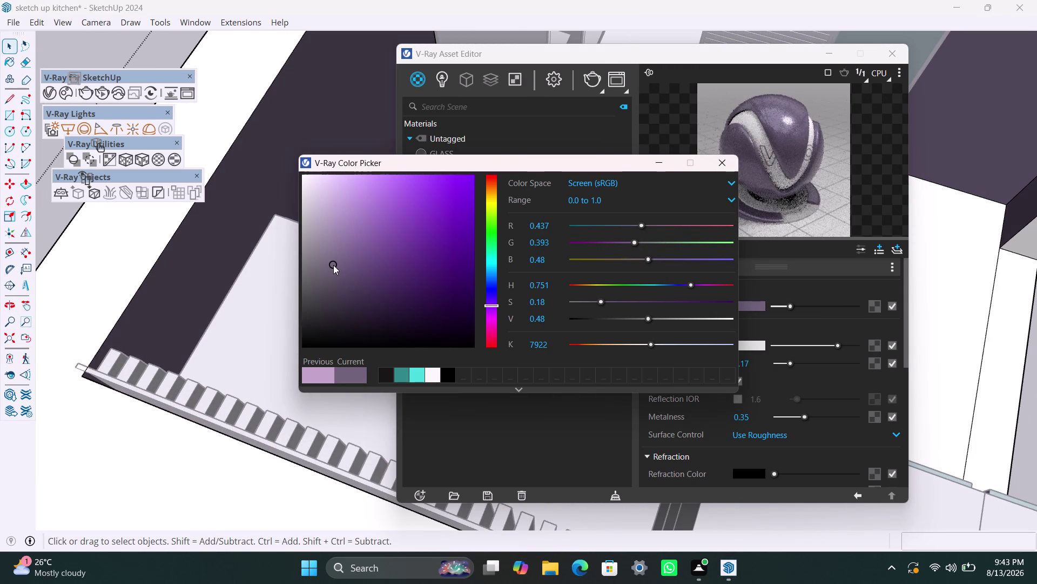
drag(333, 265, 319, 257)
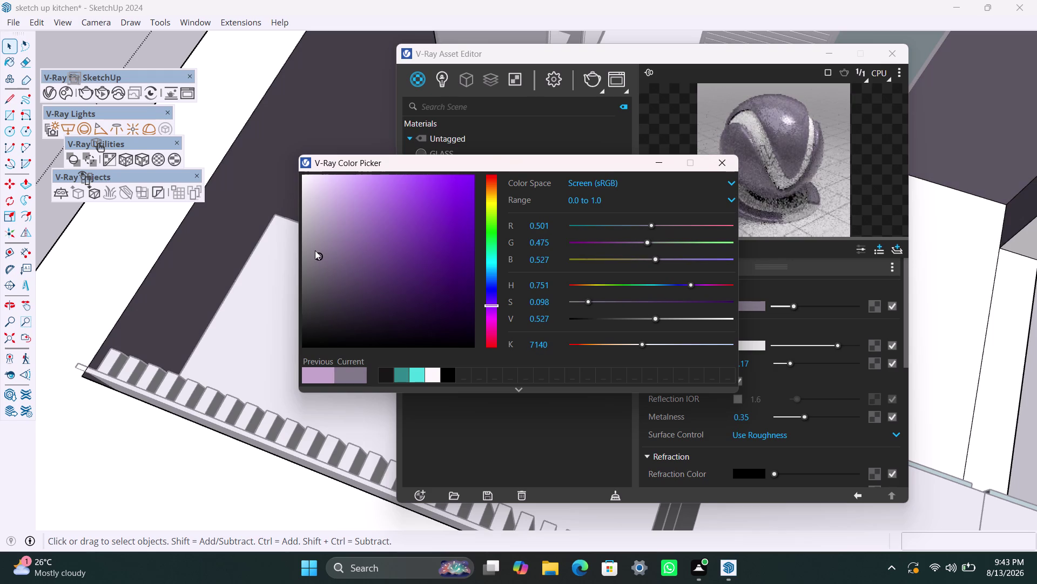
drag(315, 250, 330, 222)
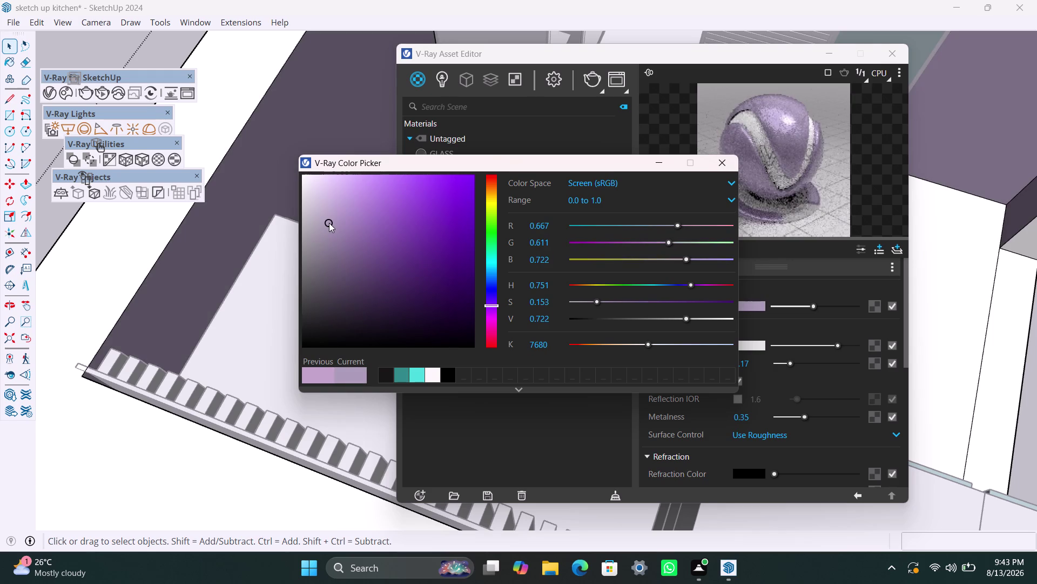
drag(330, 221, 328, 207)
drag(327, 204, 328, 197)
click(328, 196)
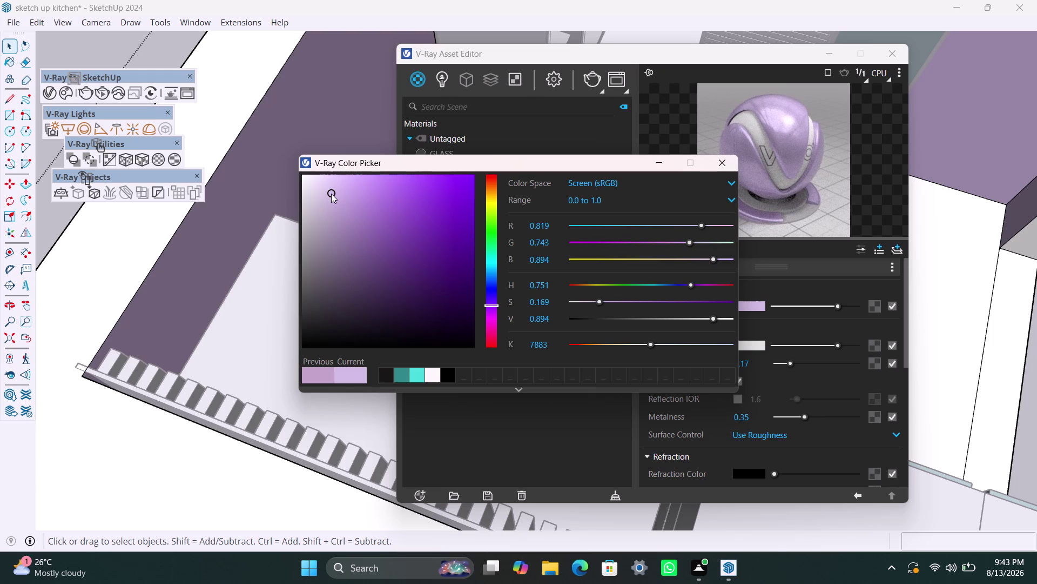
click(331, 194)
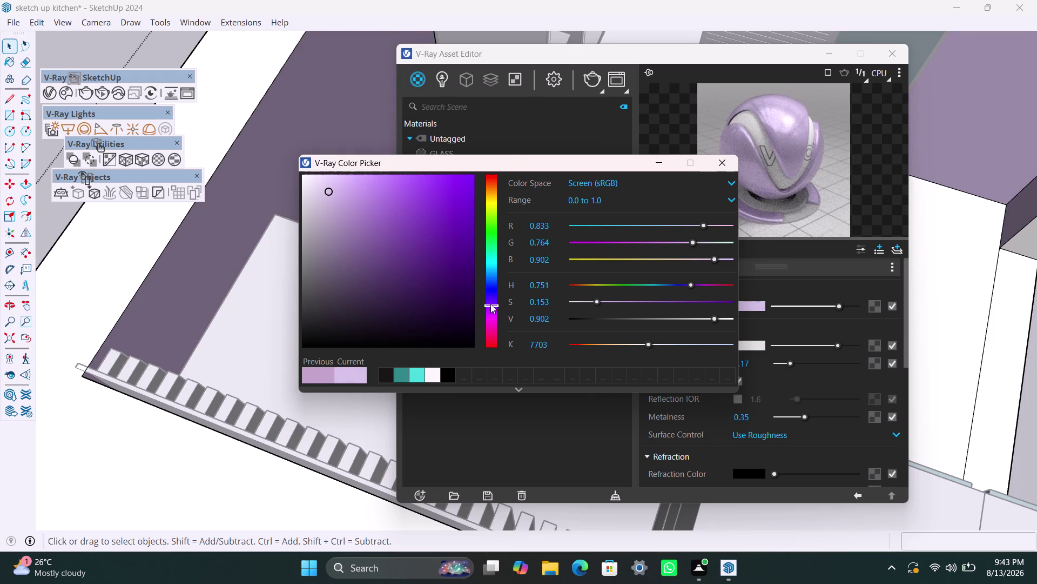
Shift the paint hue toward blue and try bluer lavender and soft grey-lavender tones.
drag(491, 304, 491, 293)
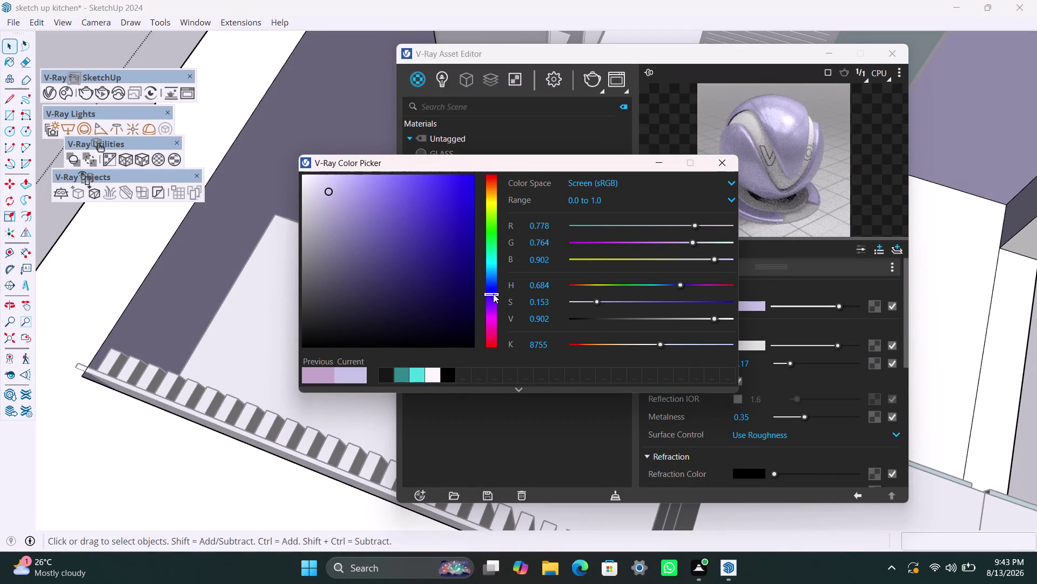
click(494, 293)
drag(331, 191, 339, 200)
drag(339, 200, 337, 210)
drag(338, 211, 329, 213)
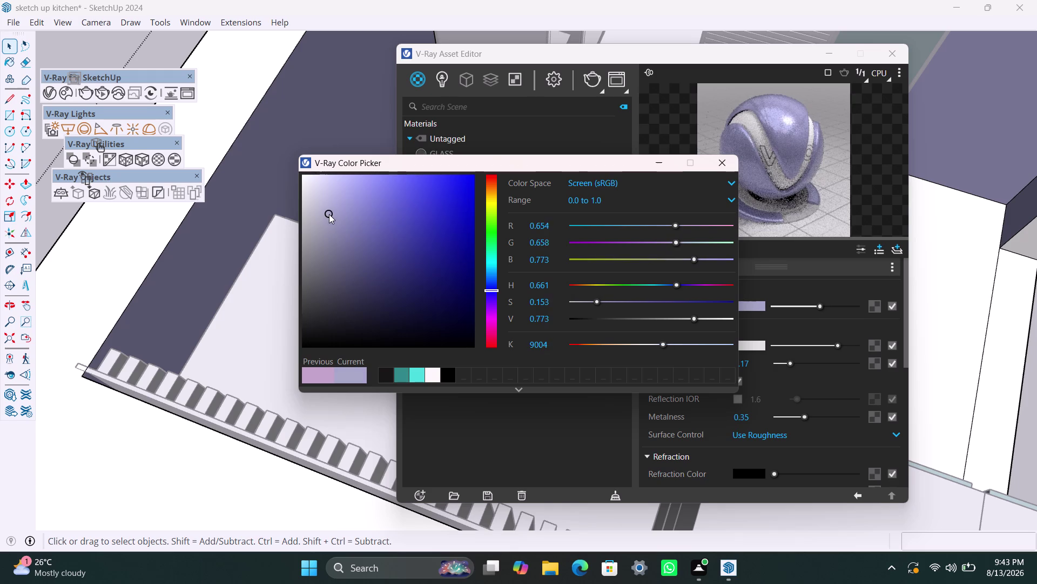
drag(329, 213, 327, 214)
click(326, 215)
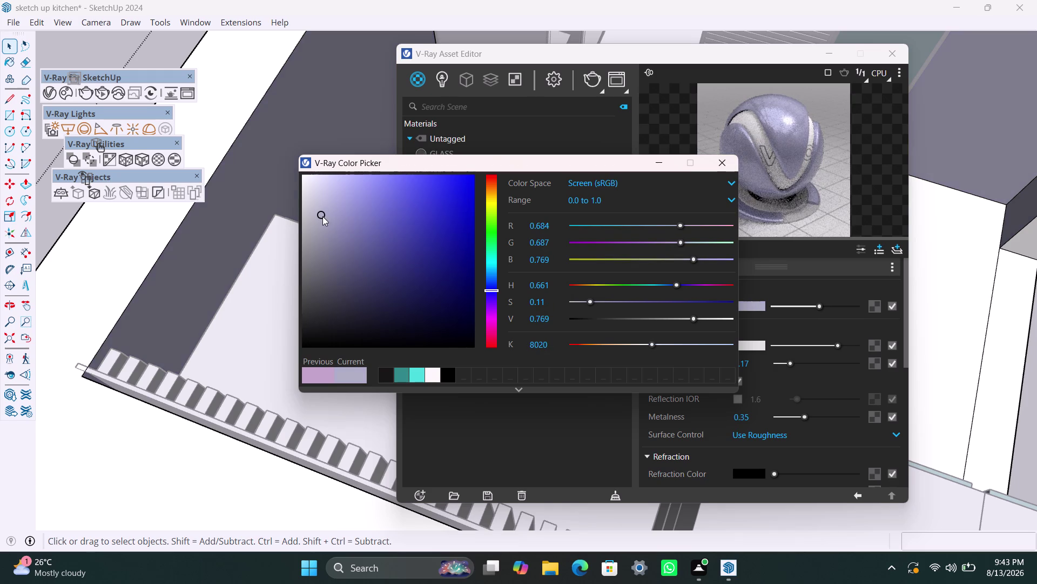
scroll(down, 3)
drag(321, 211, 326, 238)
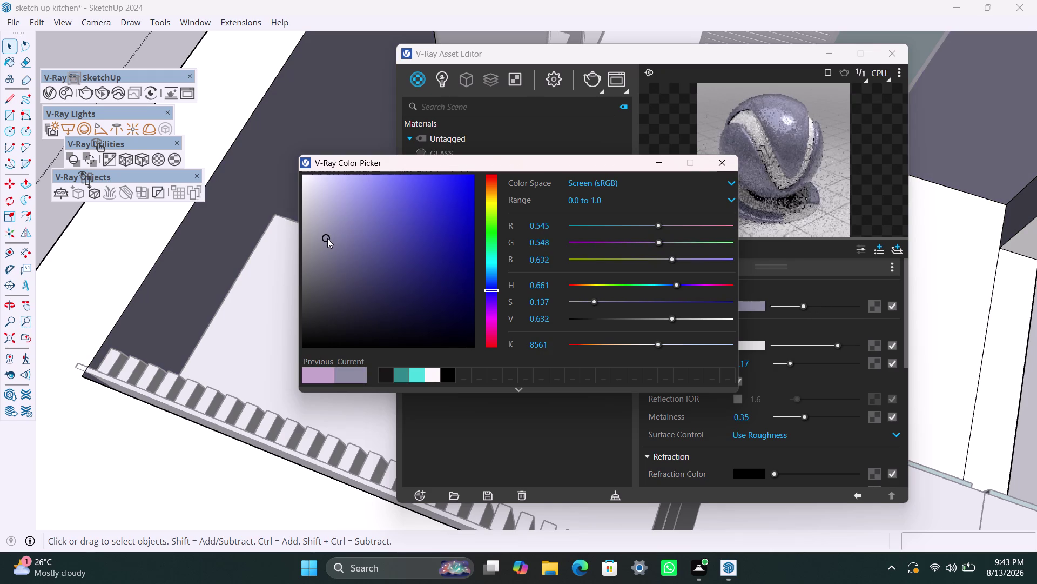
drag(328, 238, 322, 235)
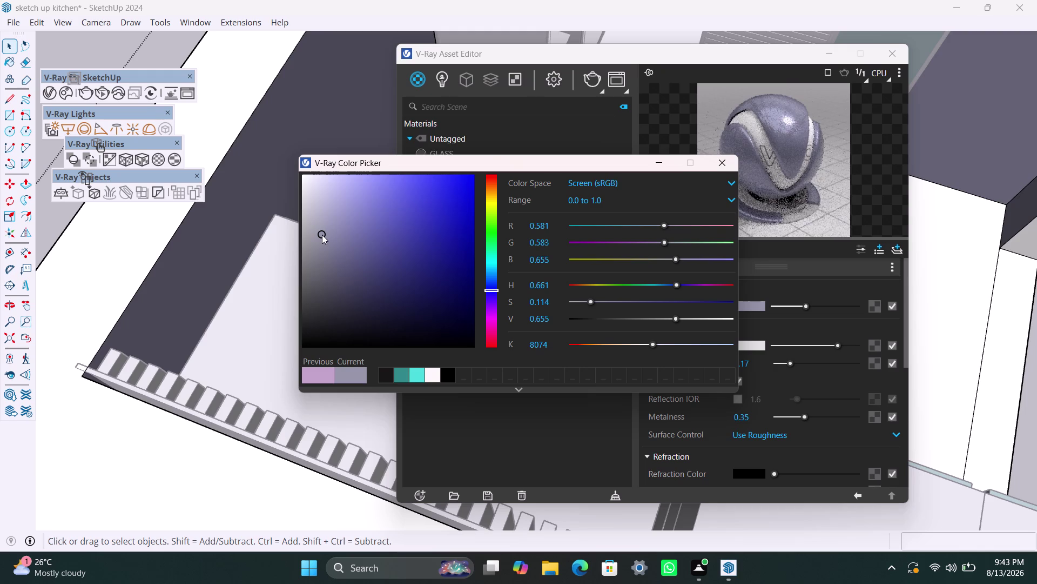
click(322, 234)
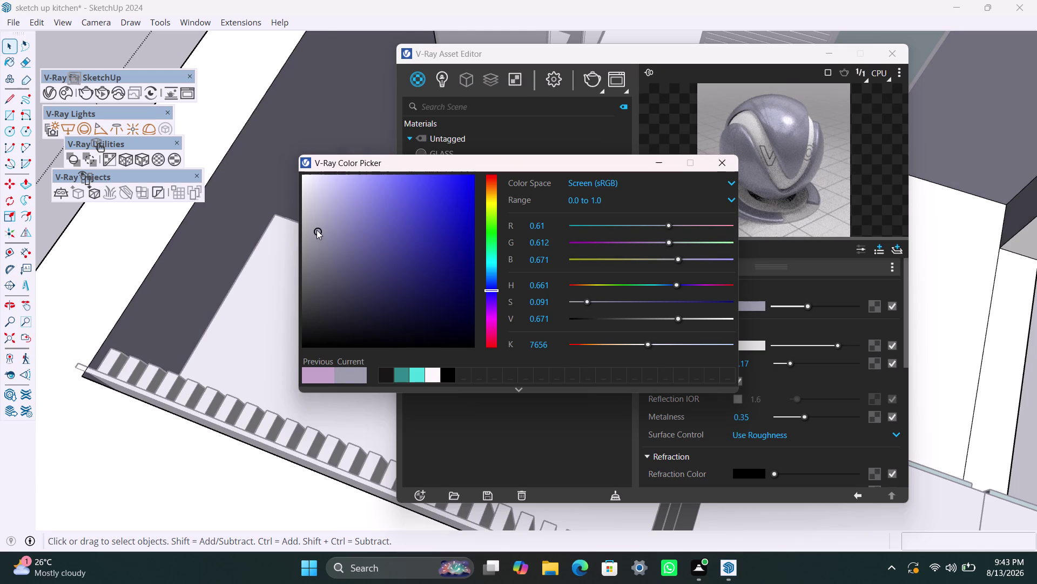
Return the hue to lilac purple and confirm a soft pale lilac.
scroll(down, 3)
scroll(down, 3)
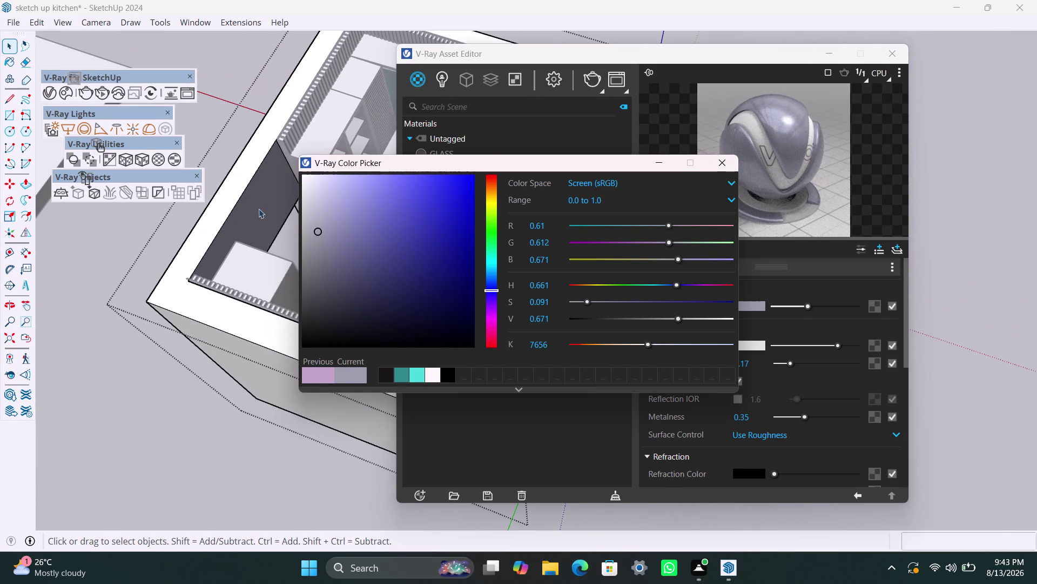
click(492, 289)
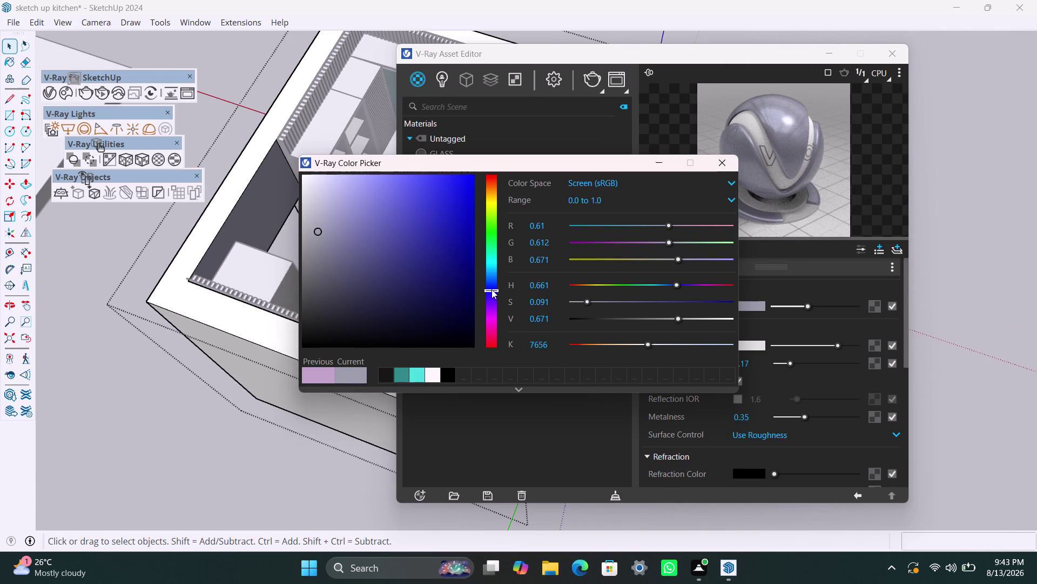
click(492, 292)
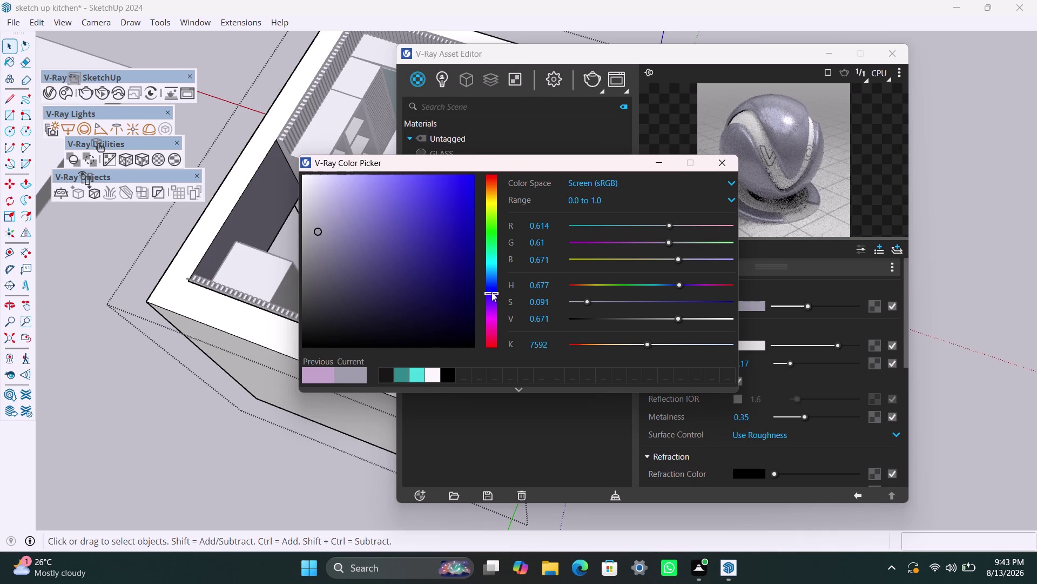
click(492, 296)
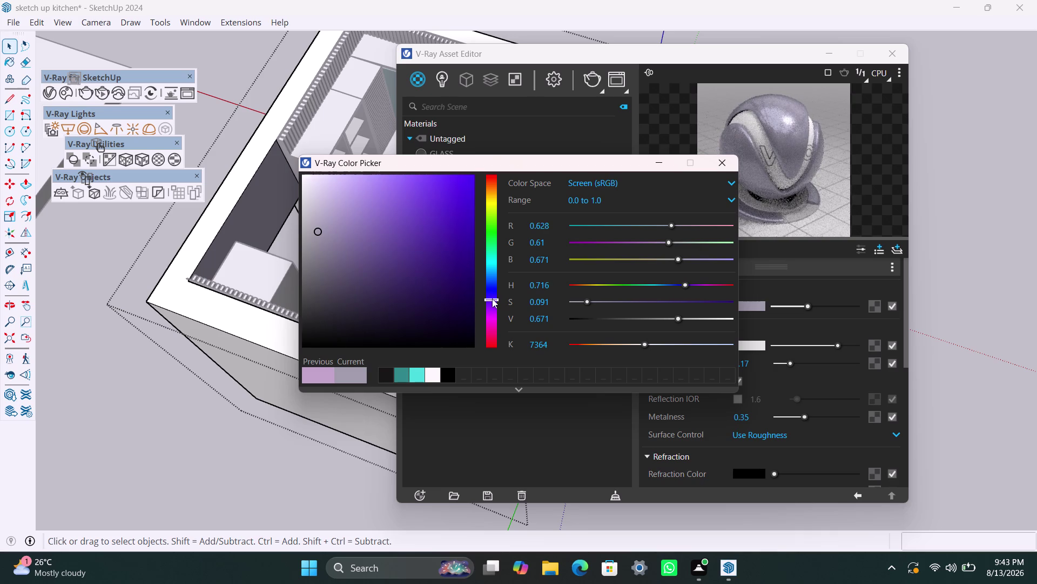
drag(493, 298, 494, 305)
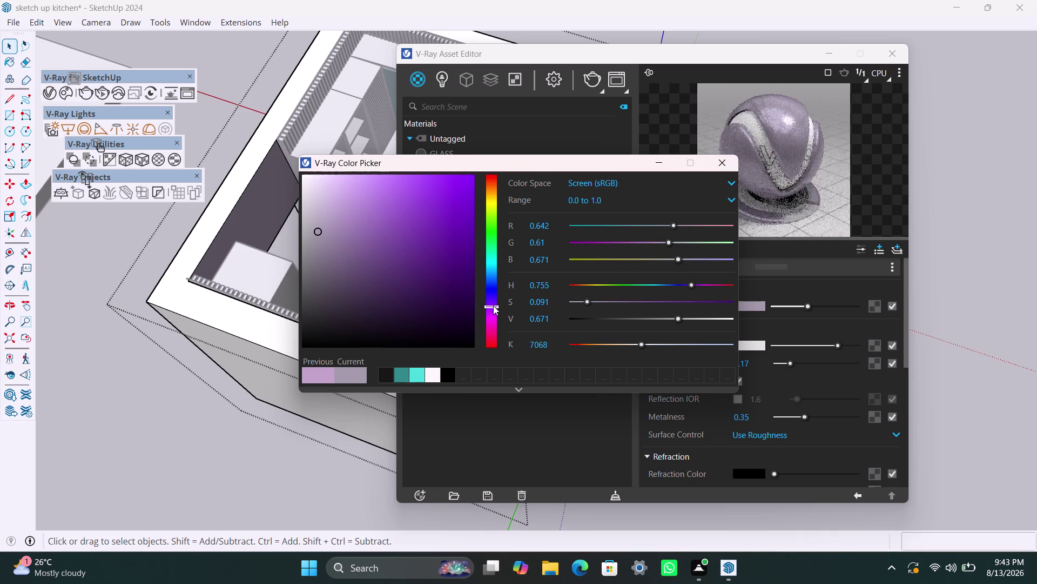
click(493, 305)
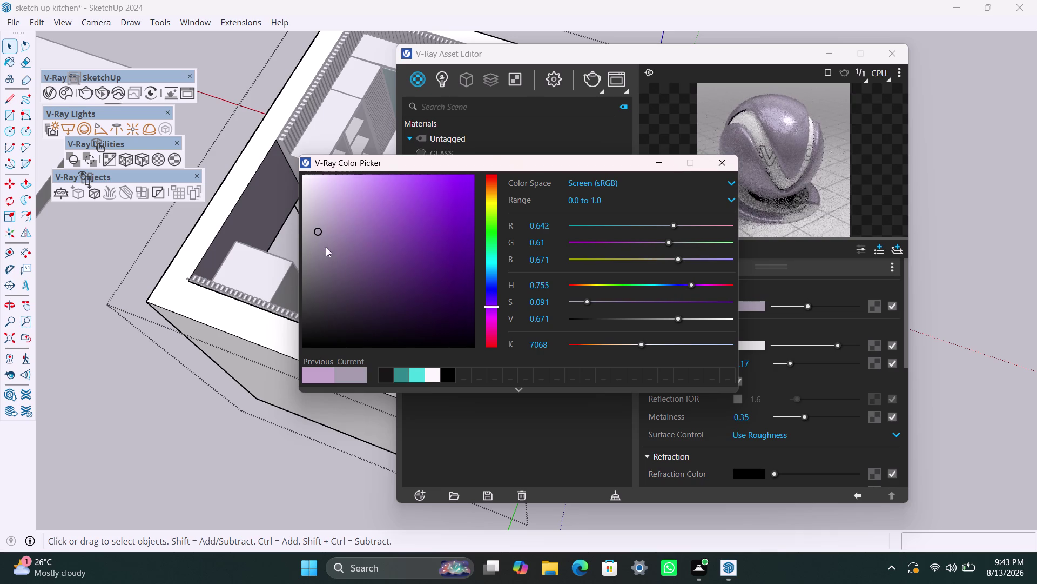
drag(318, 231, 331, 221)
drag(333, 217, 333, 213)
click(331, 211)
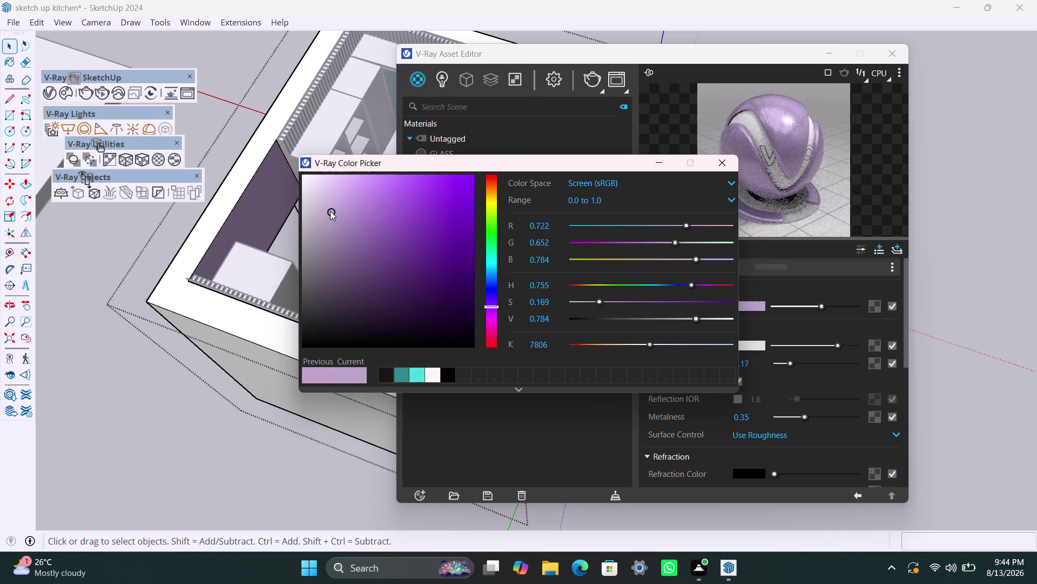
drag(328, 211, 324, 212)
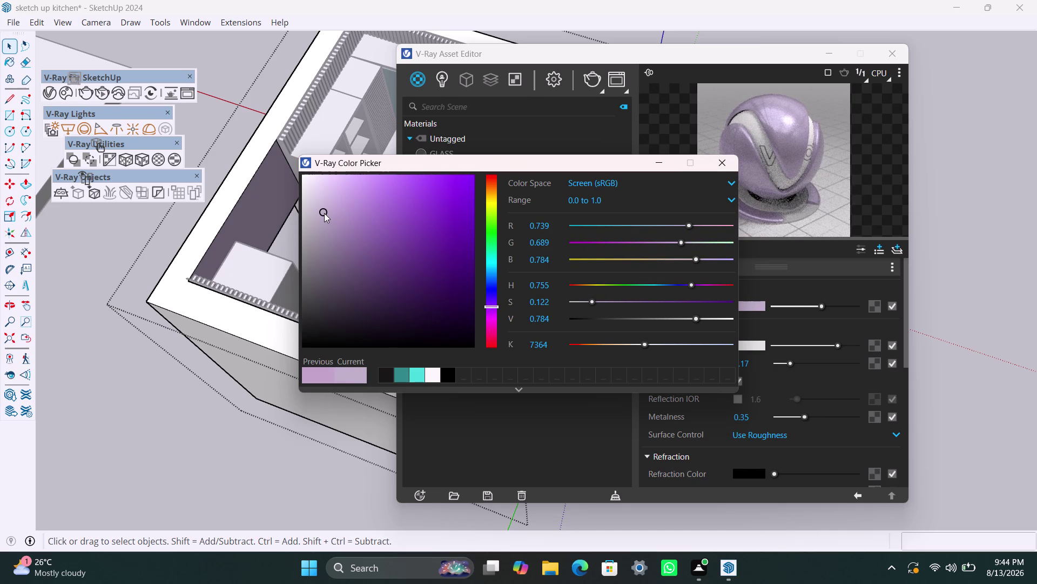
click(324, 212)
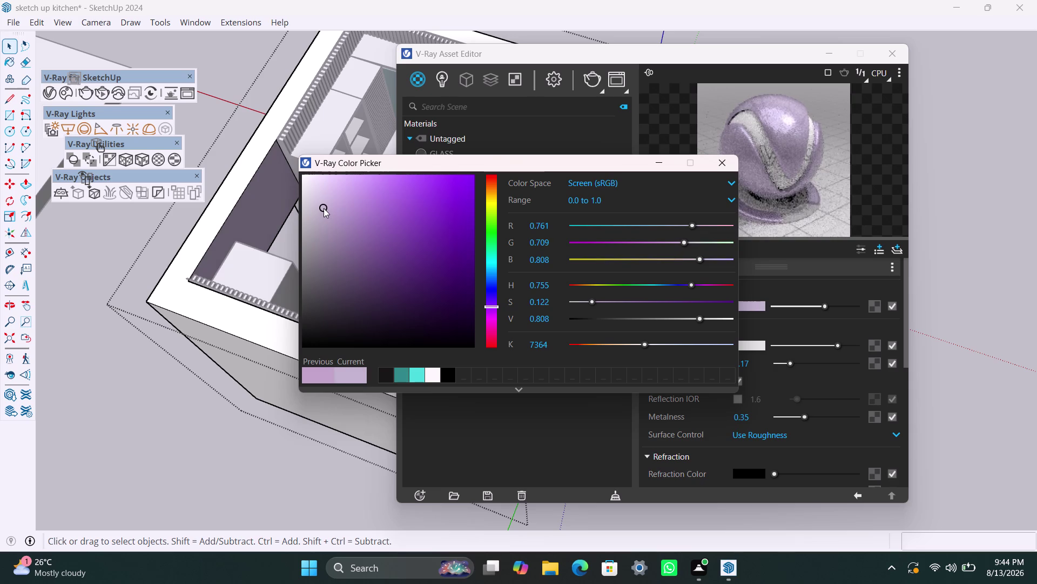
click(324, 208)
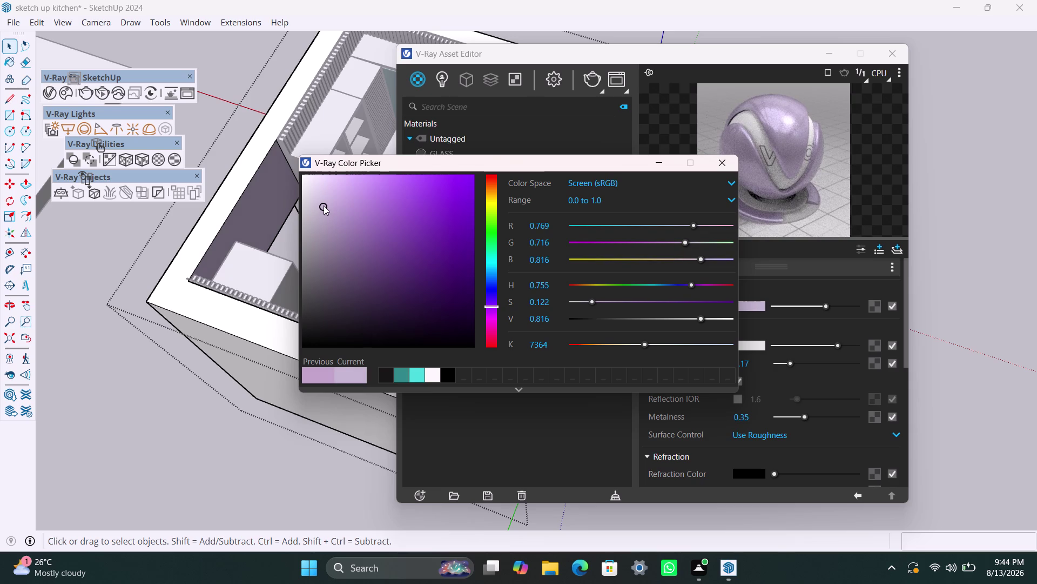
click(324, 206)
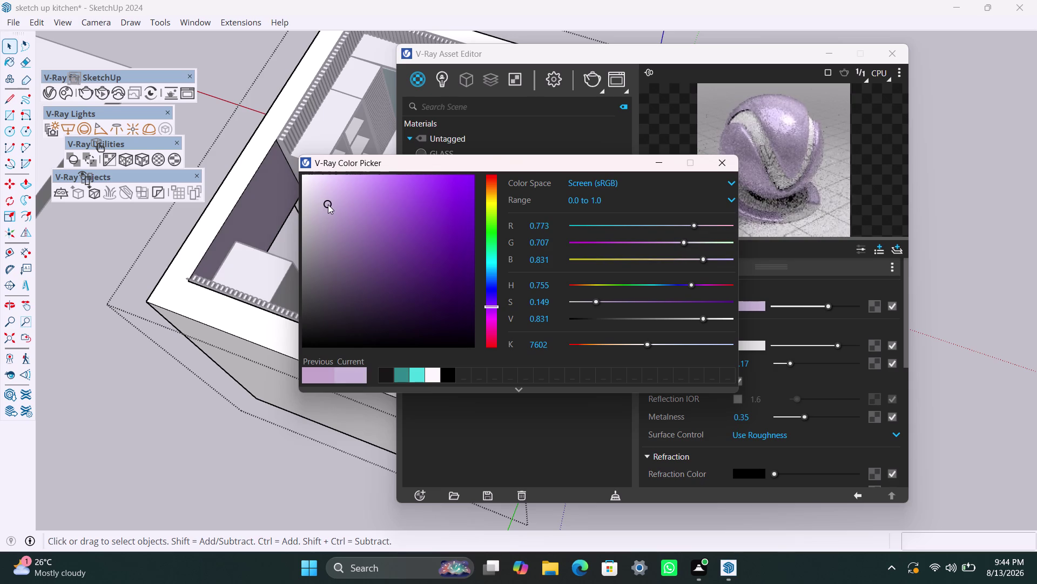
click(260, 208)
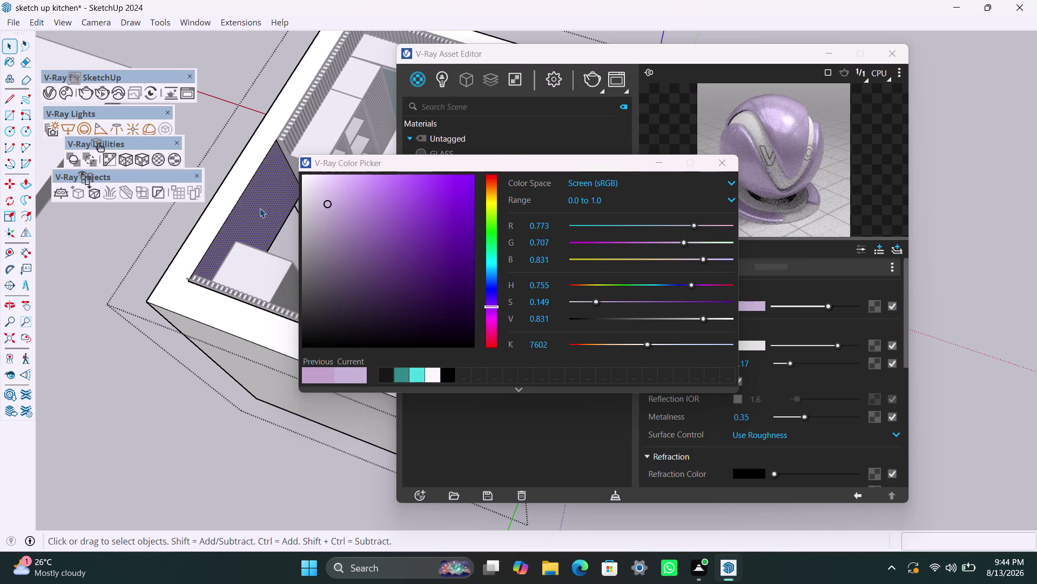
Orbit and zoom out to view the whole kitchen and its cabinets from several sides.
scroll(down, 3)
scroll(down, 3)
middle_drag(230, 266, 153, 270)
triple_click(282, 68)
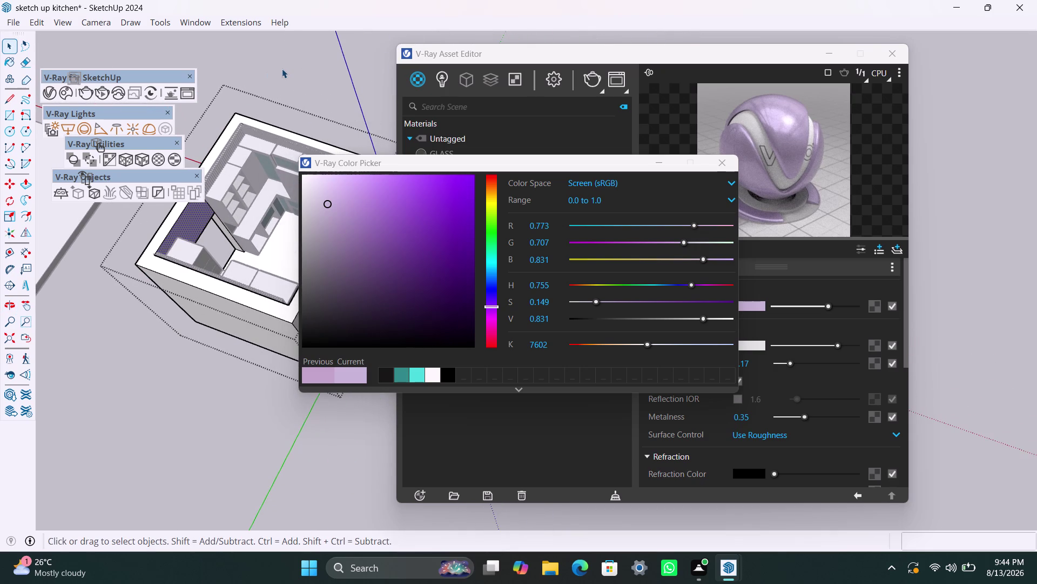
triple_click(283, 70)
scroll(up, 3)
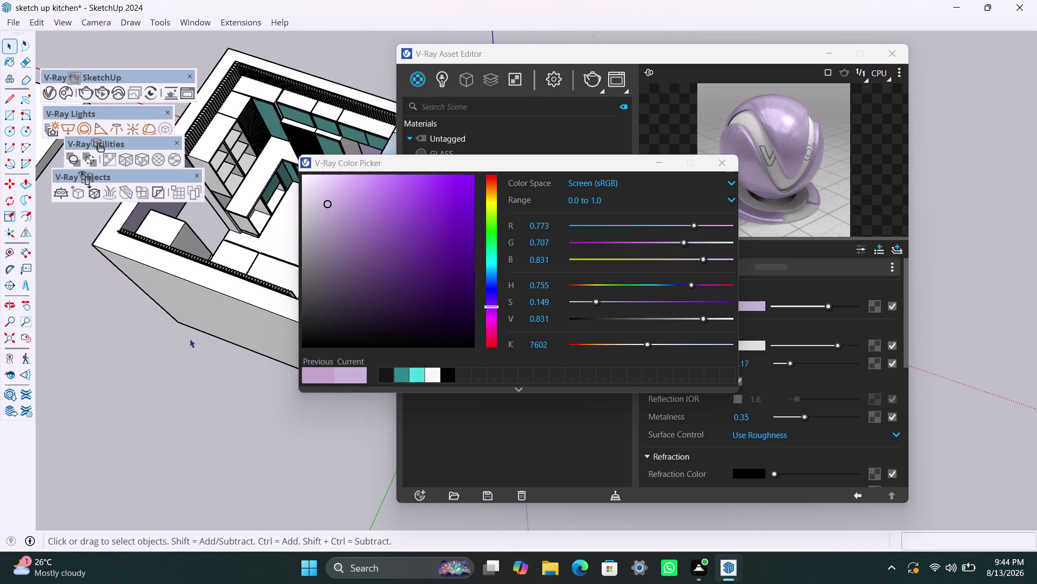
scroll(up, 3)
middle_drag(250, 443, 87, 448)
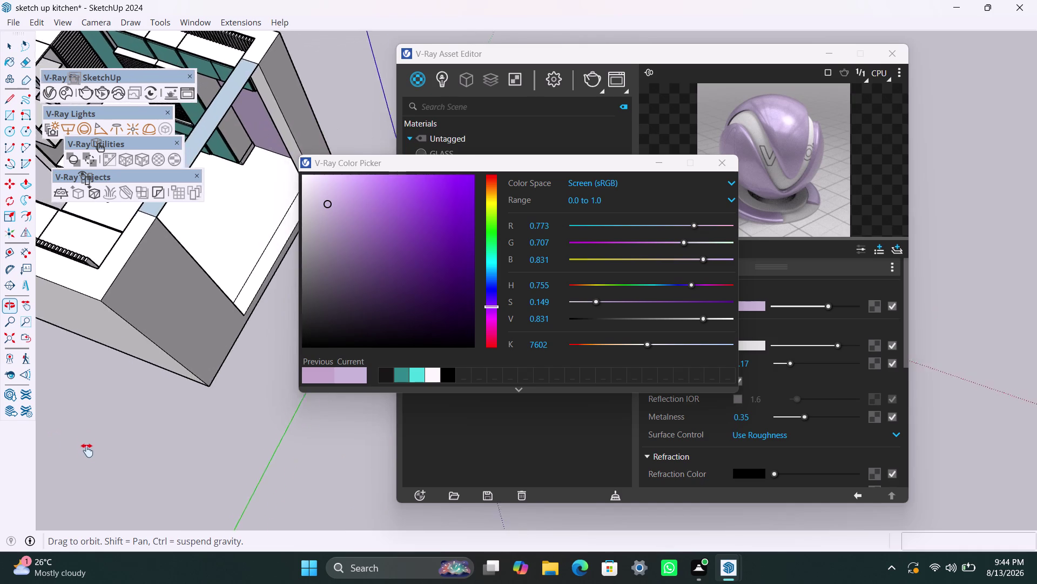
middle_drag(87, 447, 86, 457)
scroll(down, 3)
middle_drag(257, 406, 106, 317)
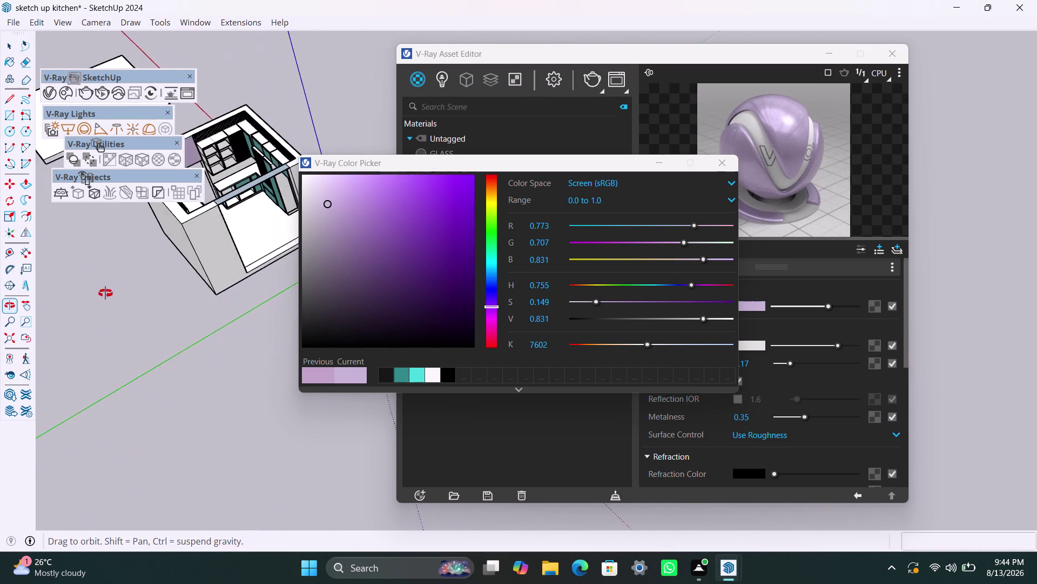
middle_drag(105, 317, 103, 247)
scroll(up, 3)
scroll(up, 3)
Orbit into the kitchen interior to inspect the lilac walls and shelving.
middle_drag(193, 254, 113, 354)
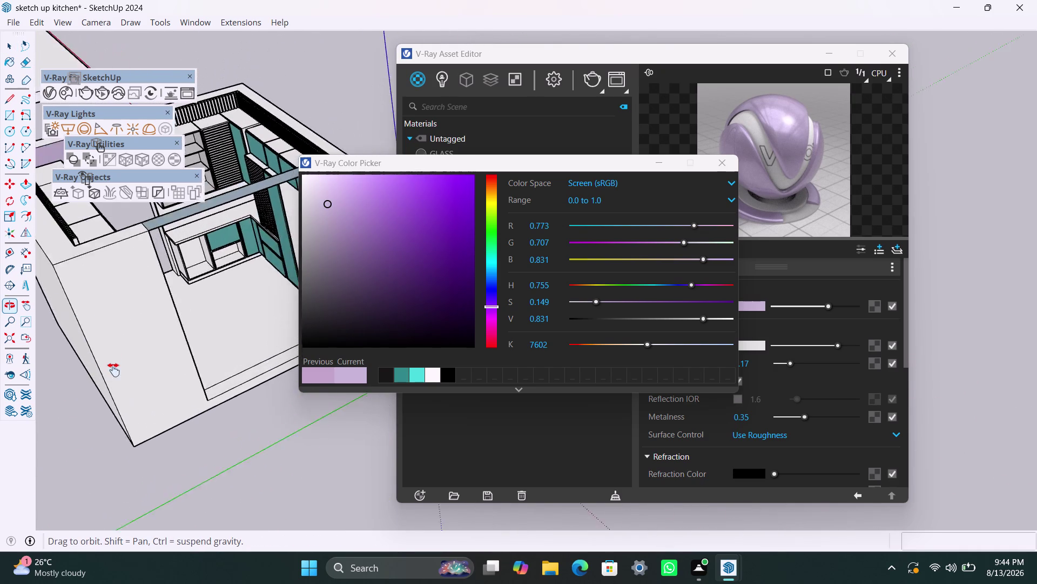
middle_drag(114, 354, 126, 470)
scroll(up, 3)
middle_drag(233, 442, 334, 304)
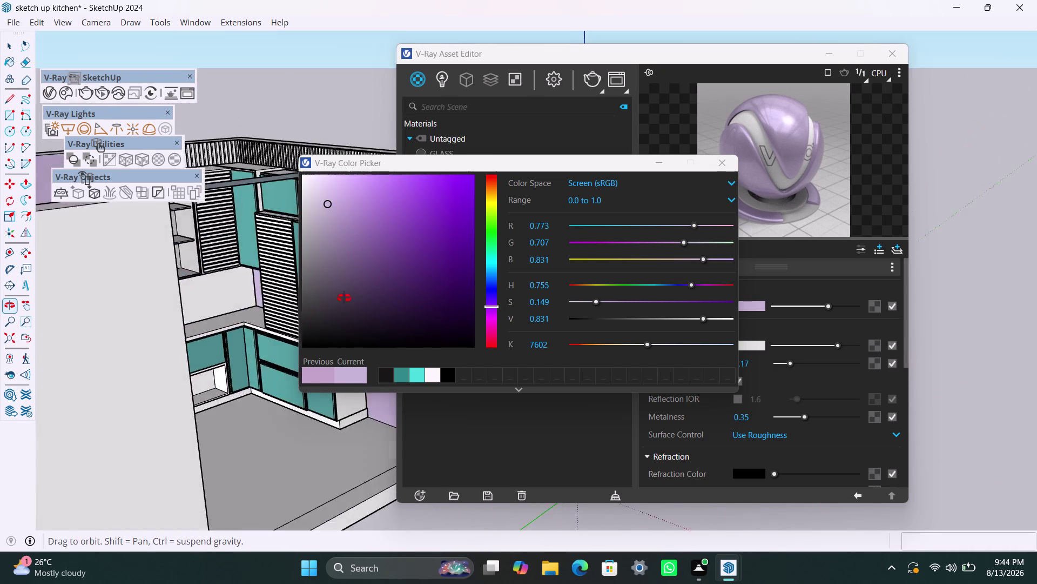
middle_drag(334, 304, 372, 419)
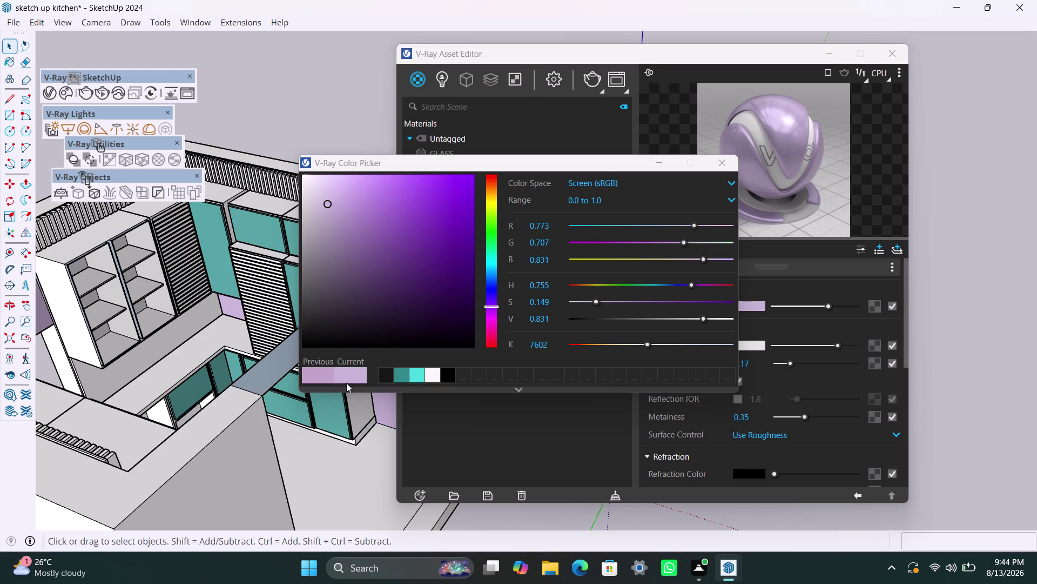
click(349, 381)
scroll(down, 3)
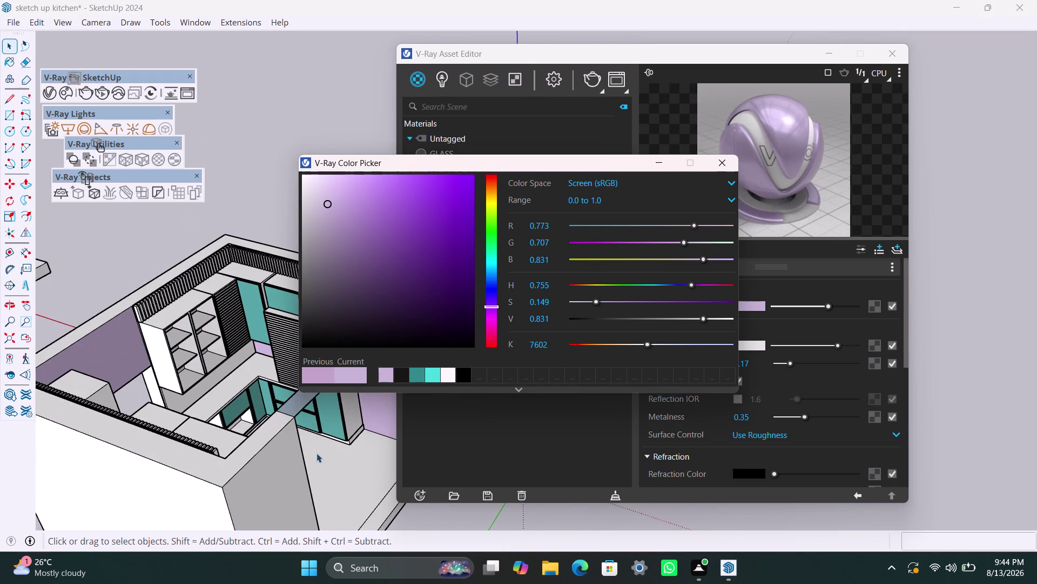
middle_drag(317, 453, 57, 417)
scroll(down, 3)
middle_drag(231, 431, 229, 432)
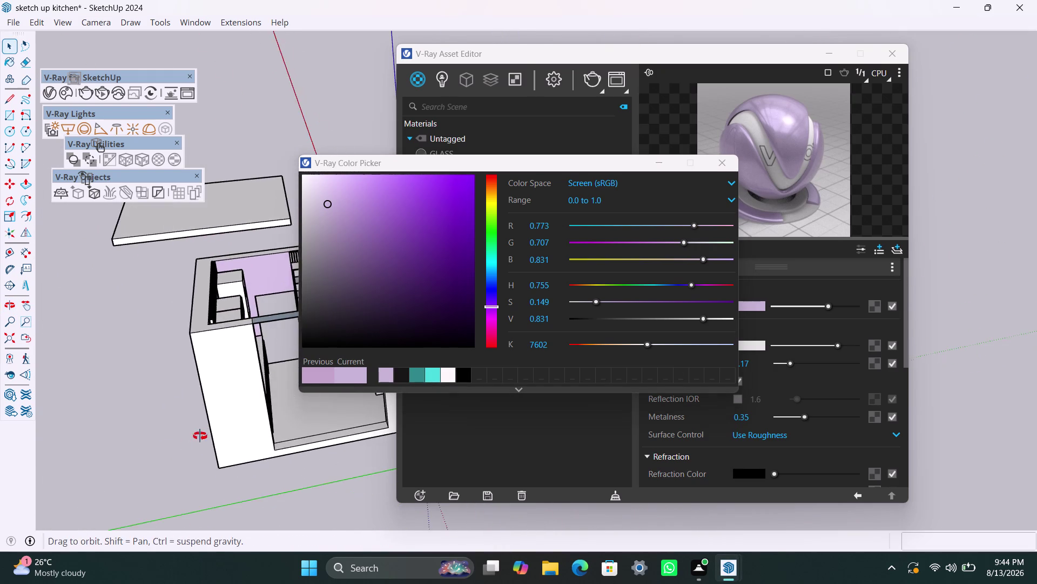
middle_drag(229, 431, 18, 433)
scroll(down, 3)
middle_drag(256, 420, 75, 455)
scroll(up, 3)
scroll(up, 3)
Inspect the counter, lilac wall paint and wardrobe shelves up close, then close the V-Ray Color Picker.
middle_drag(179, 360, 266, 383)
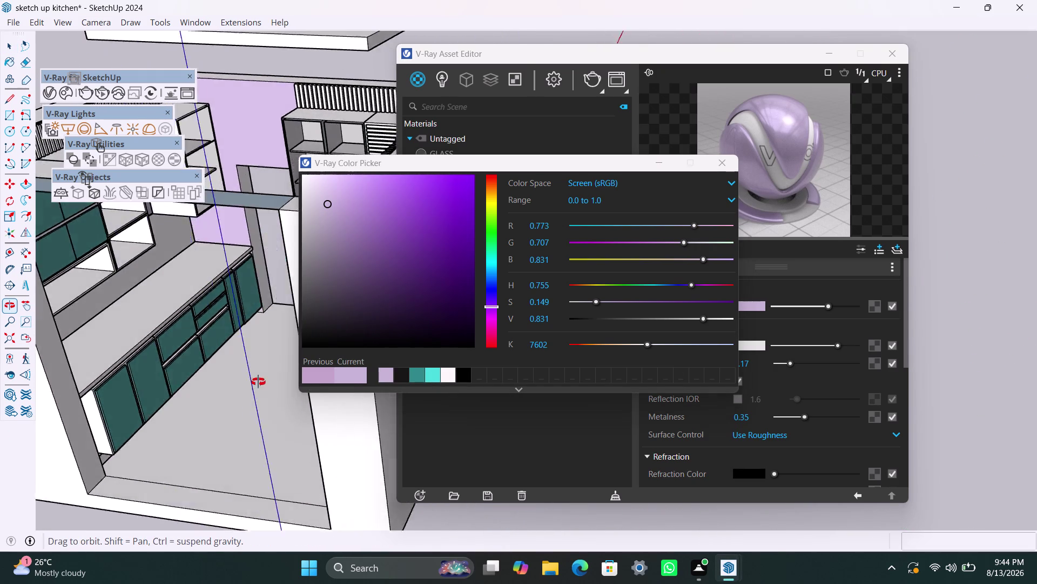
middle_drag(266, 382, 300, 385)
scroll(down, 3)
middle_drag(238, 407, 358, 412)
scroll(up, 3)
middle_drag(289, 421, 259, 347)
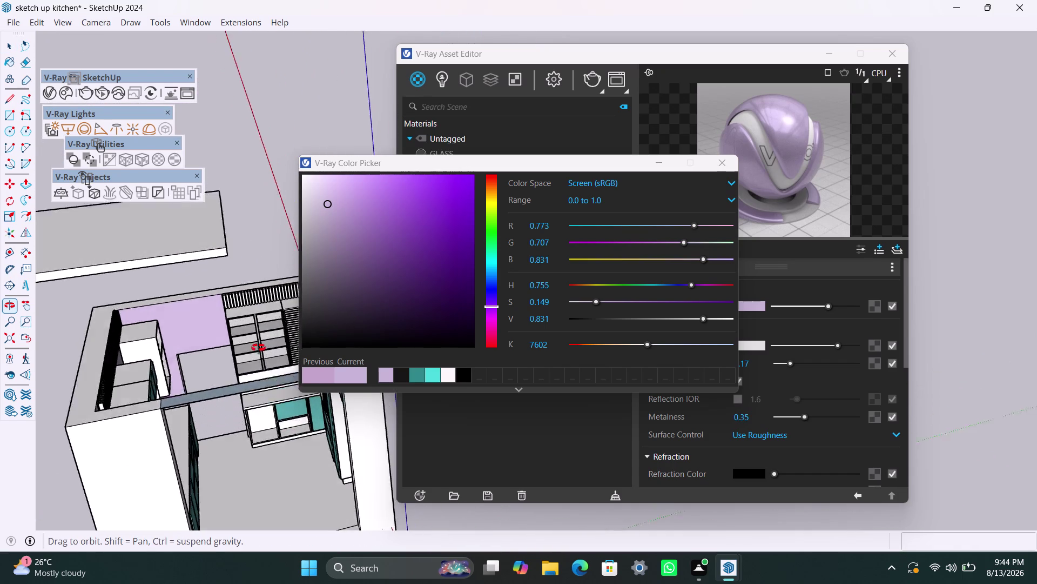
middle_drag(258, 348, 327, 399)
scroll(up, 3)
scroll(up, 3)
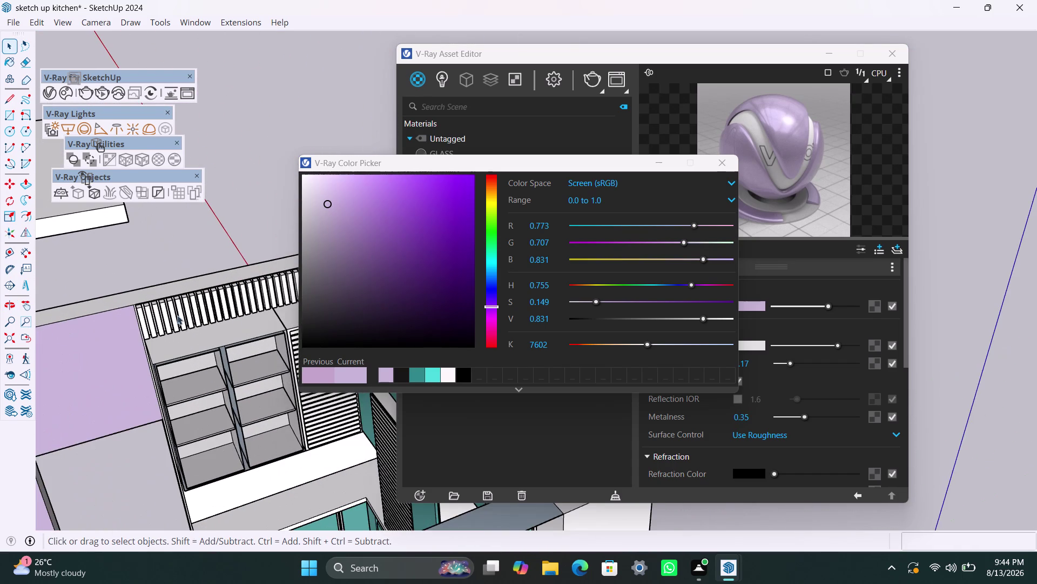
scroll(up, 3)
scroll(up, 3)
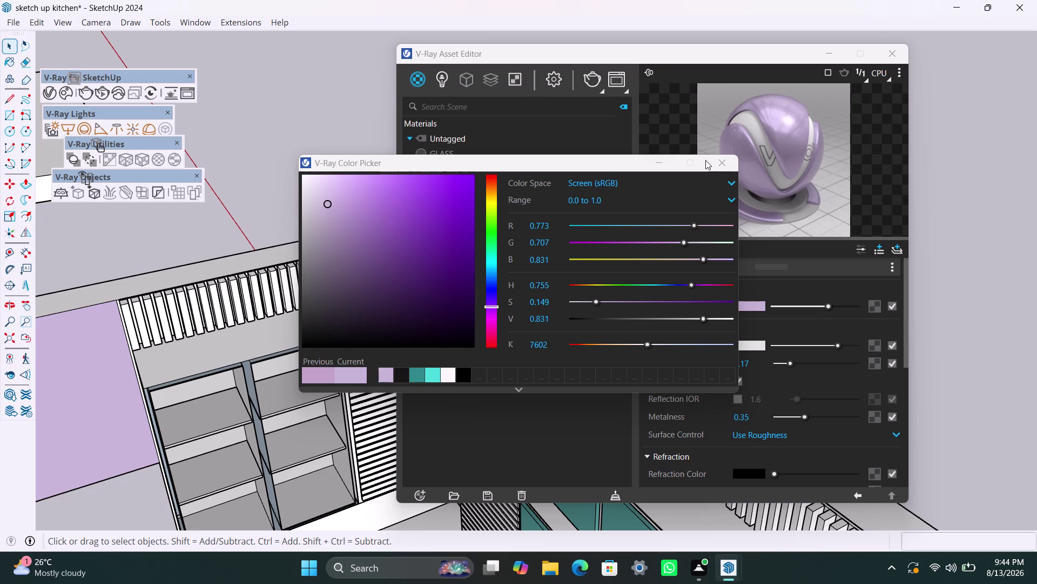
click(662, 157)
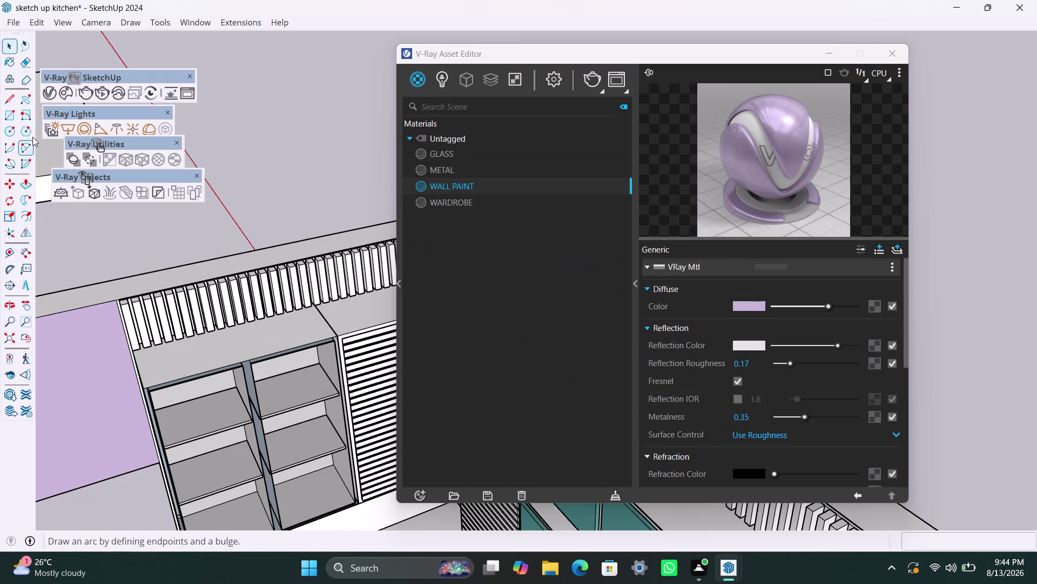
Open the Chaos Cosmos Browser from the V-Ray toolbar.
click(61, 93)
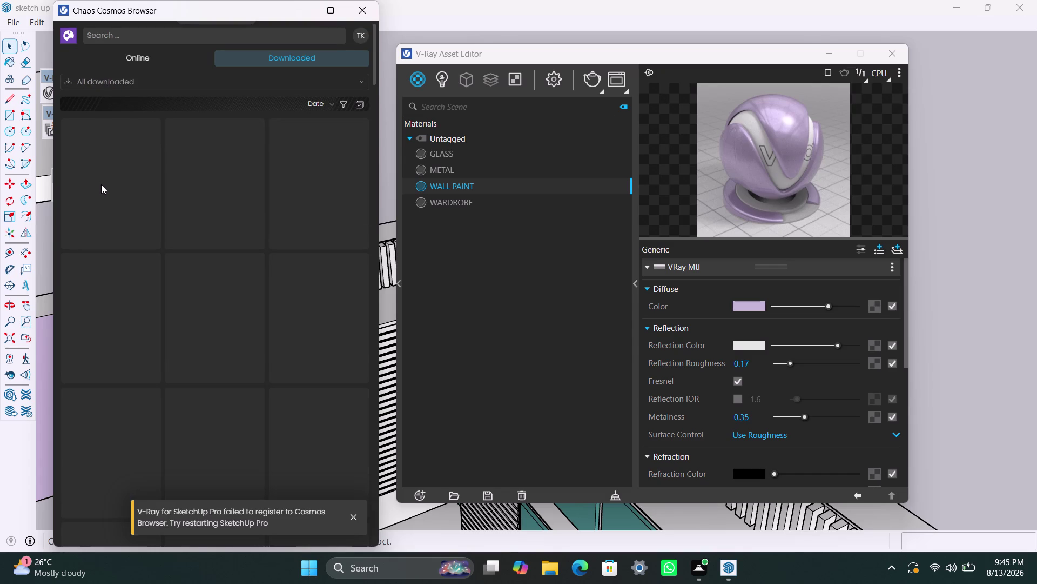
Scroll the downloaded assets and try importing the Wood Dark 02 100cm material.
scroll(down, 3)
scroll(down, 3)
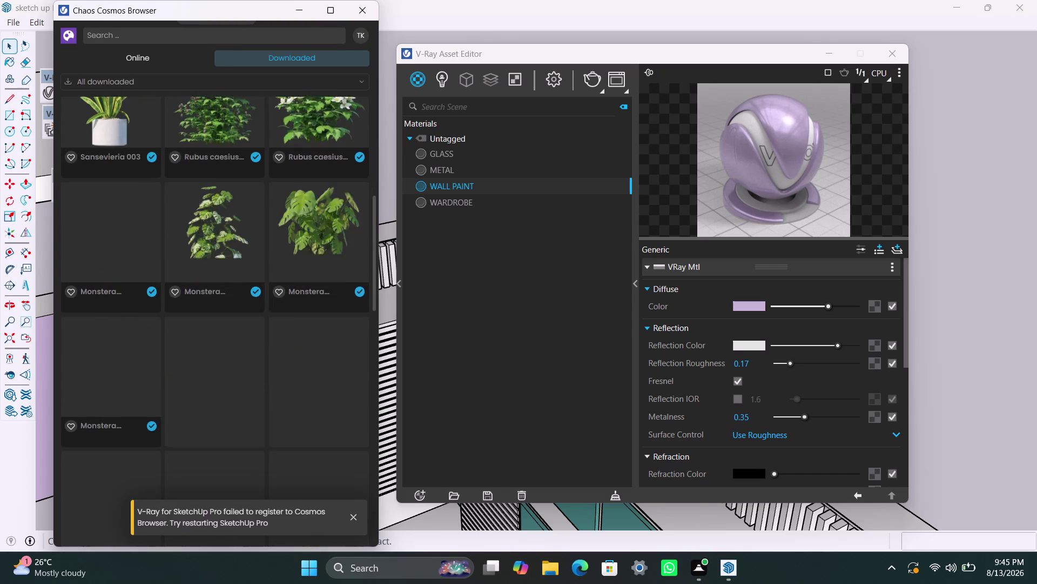
scroll(down, 3)
scroll(down, 3)
scroll(down, 3)
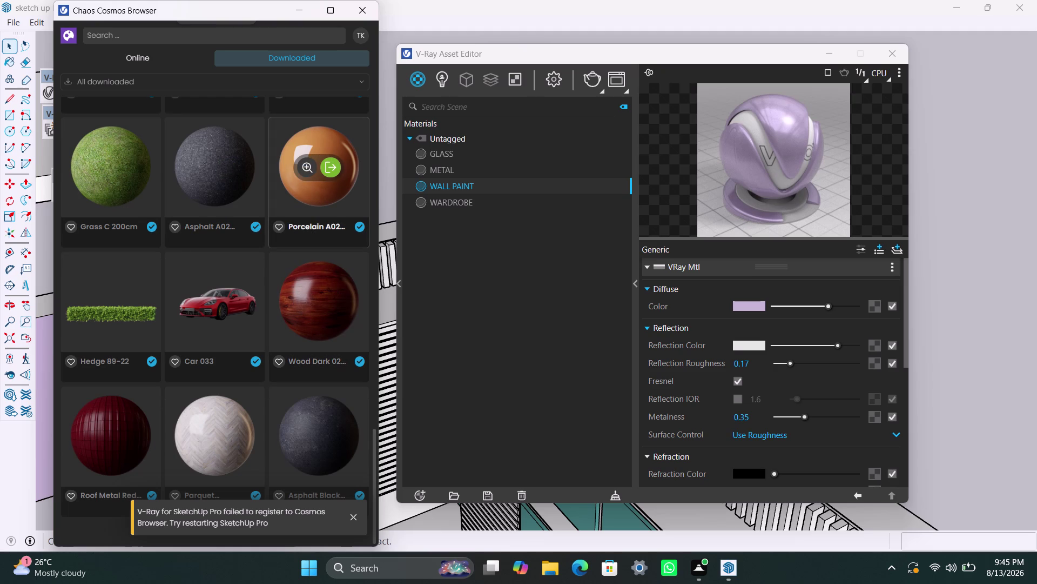
scroll(down, 3)
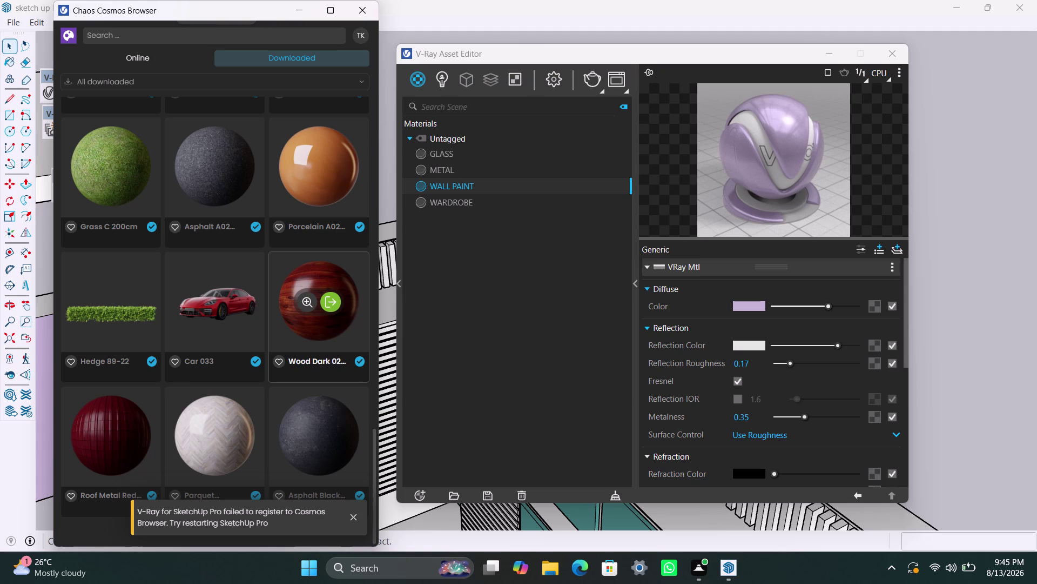
click(331, 310)
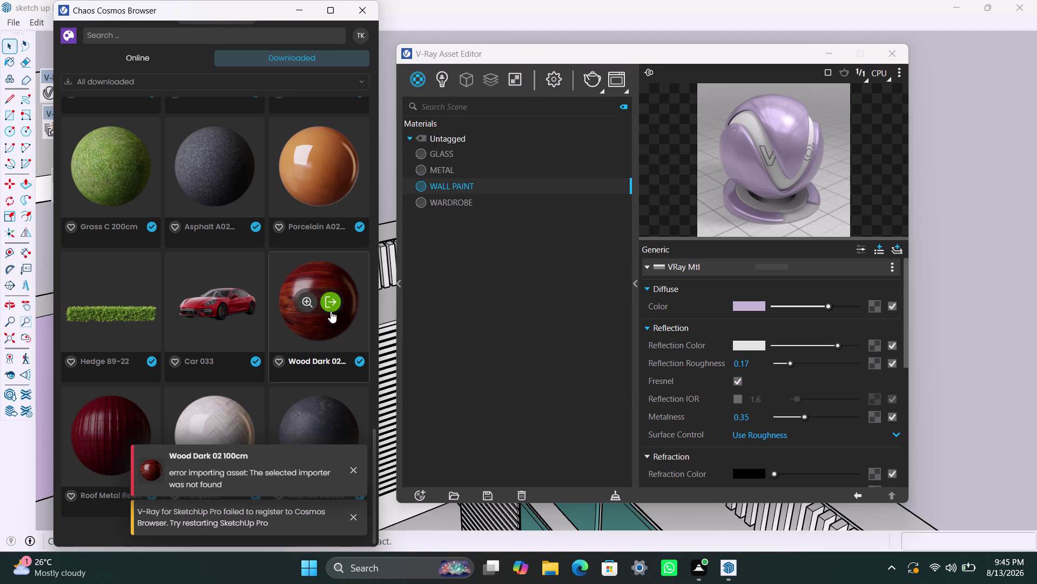
click(331, 302)
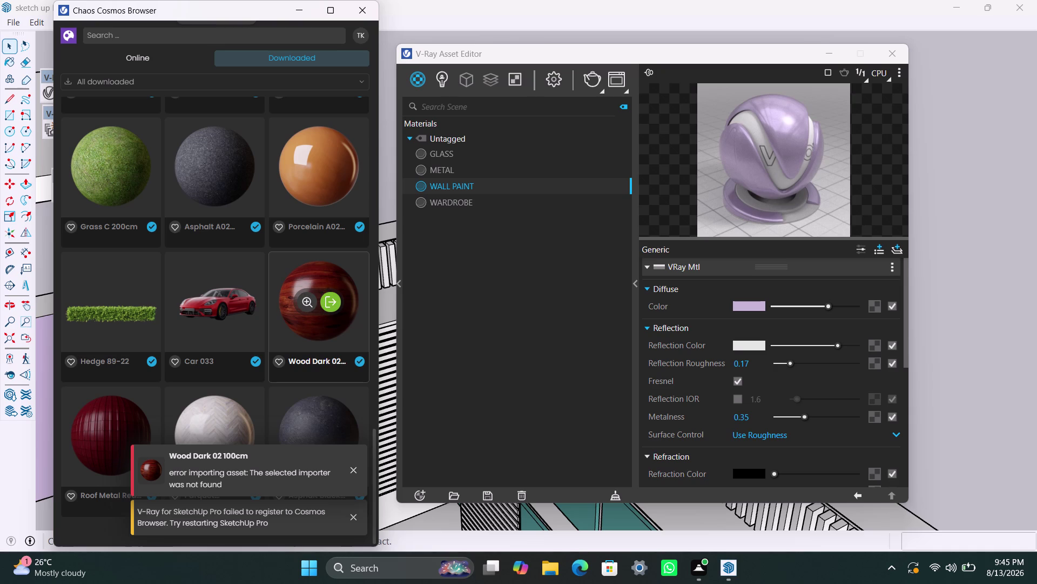
Retry the Wood Dark 02 import several times; it keeps failing with importer errors.
click(361, 366)
click(340, 309)
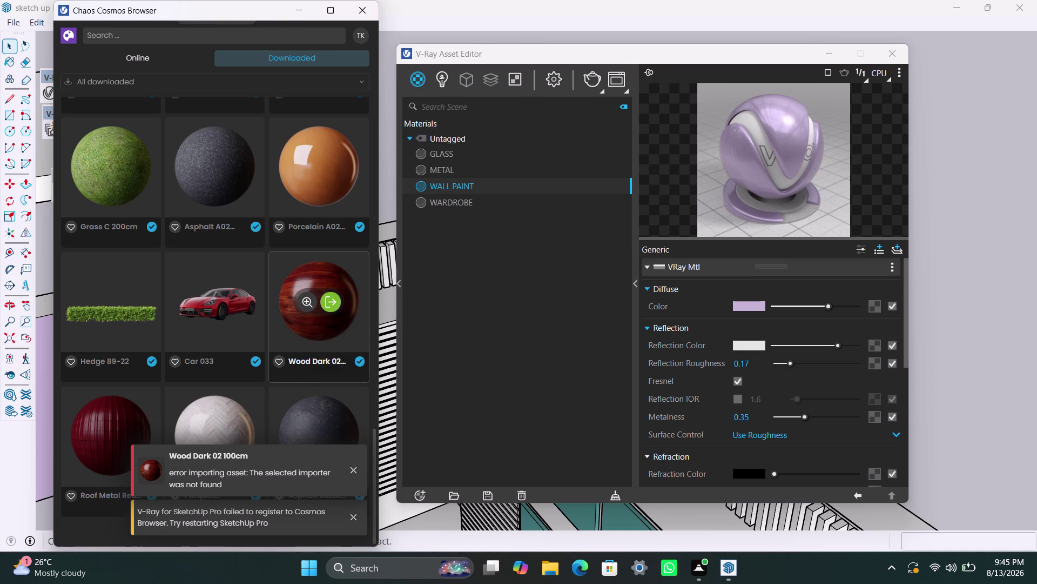
click(331, 307)
right_click(332, 306)
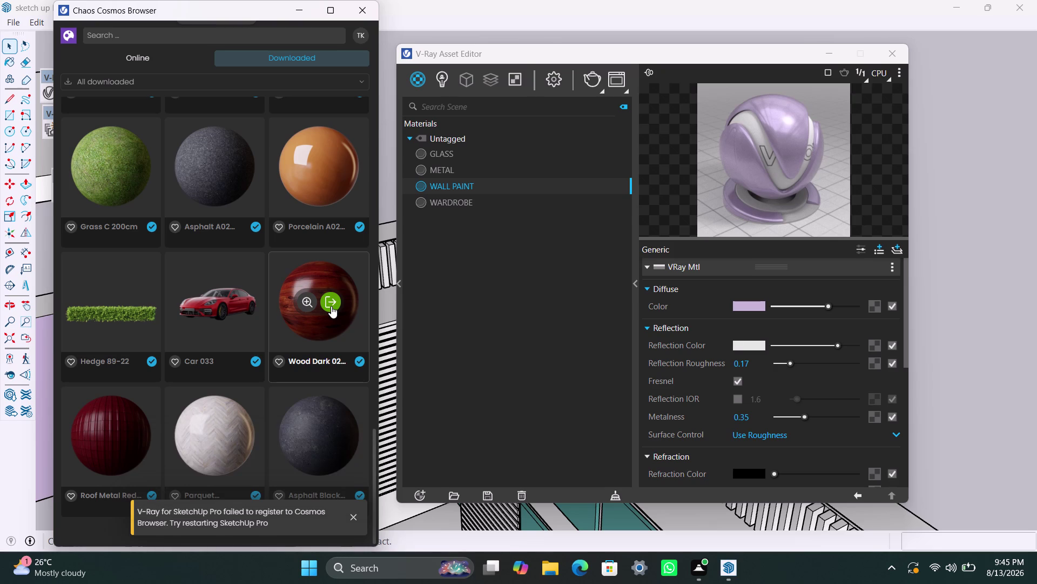
click(331, 306)
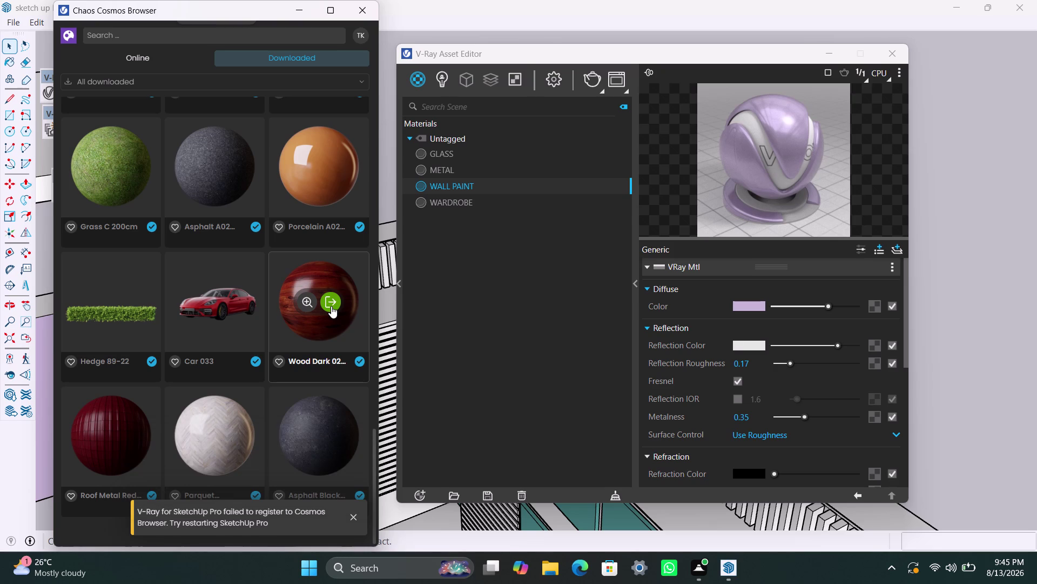
triple_click(332, 306)
triple_click(330, 305)
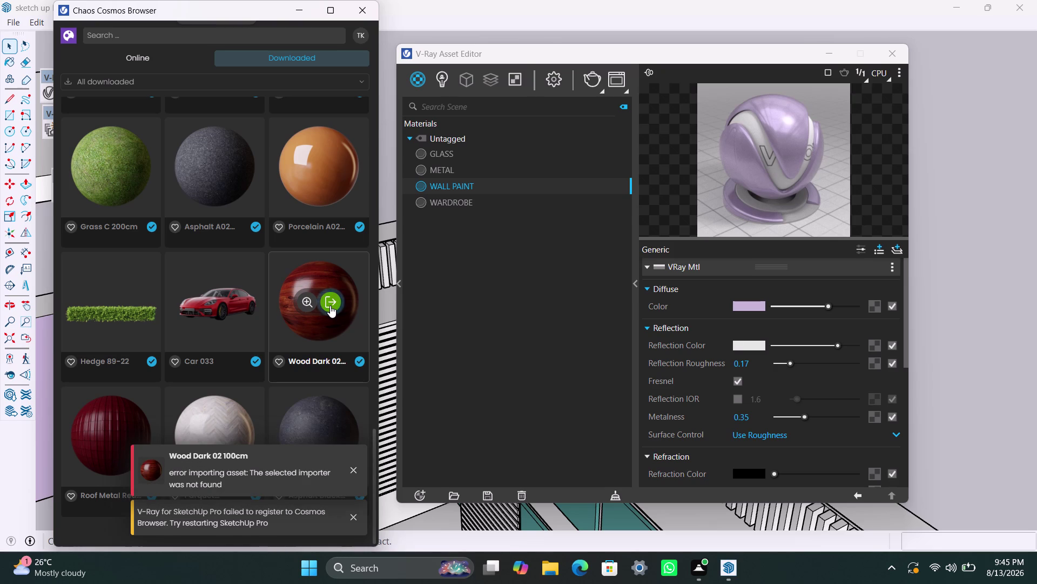
click(350, 465)
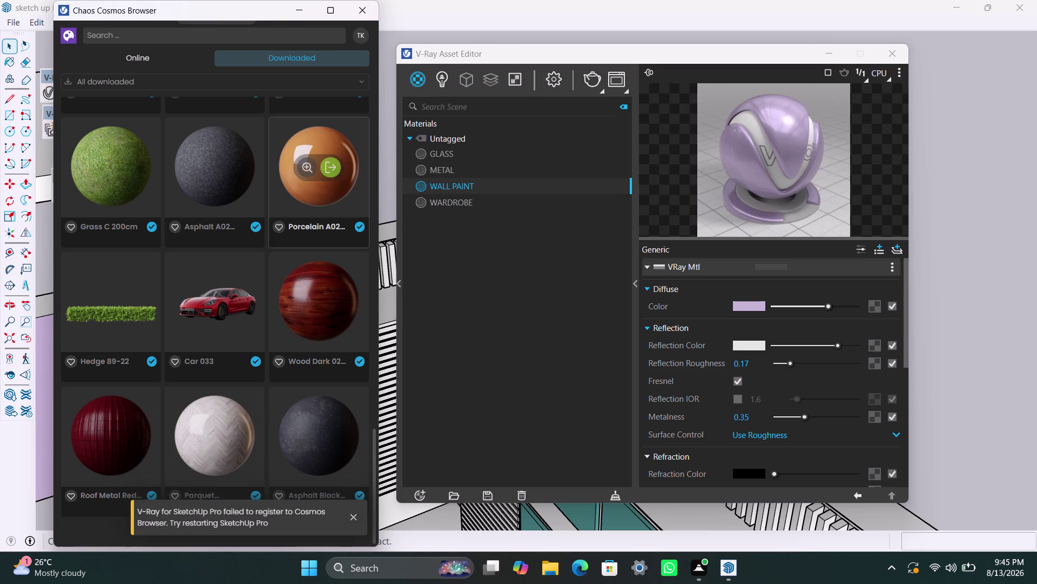
Try importing Porcelain A02 Orange 10cm, which also fails with an importer error.
click(334, 196)
click(336, 167)
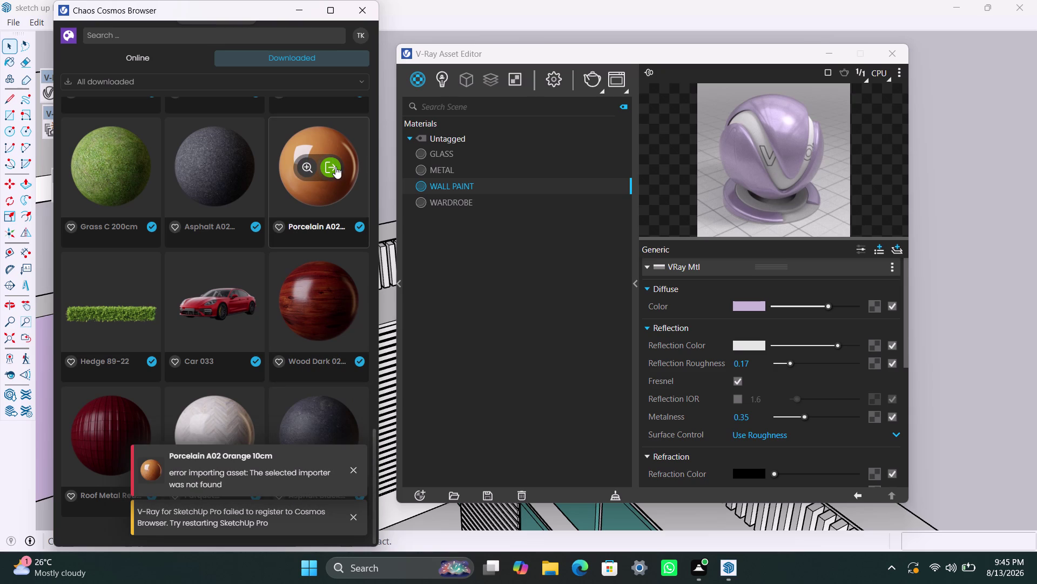
click(354, 471)
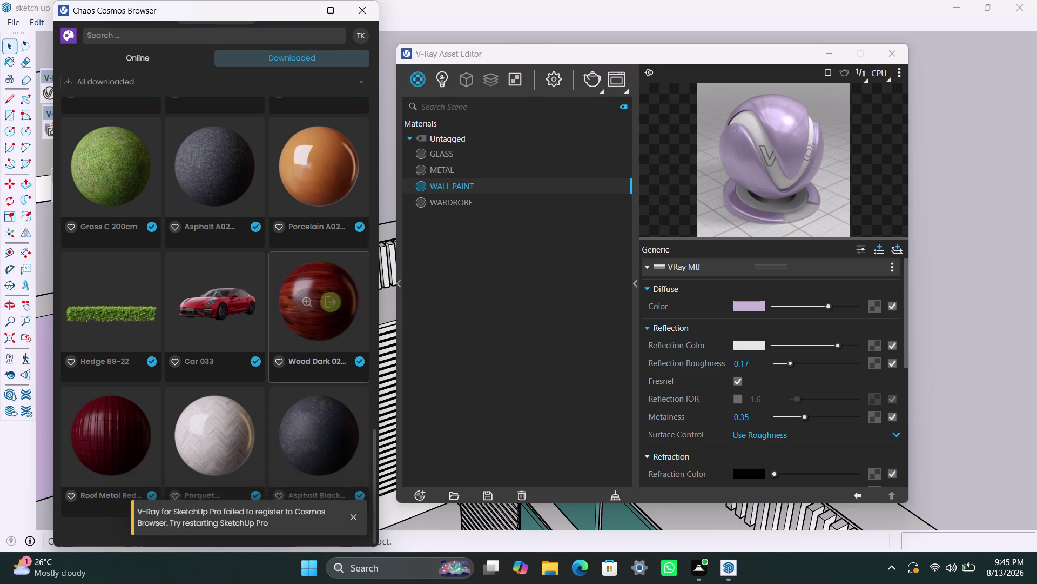
scroll(up, 3)
scroll(up, 3)
scroll(down, 3)
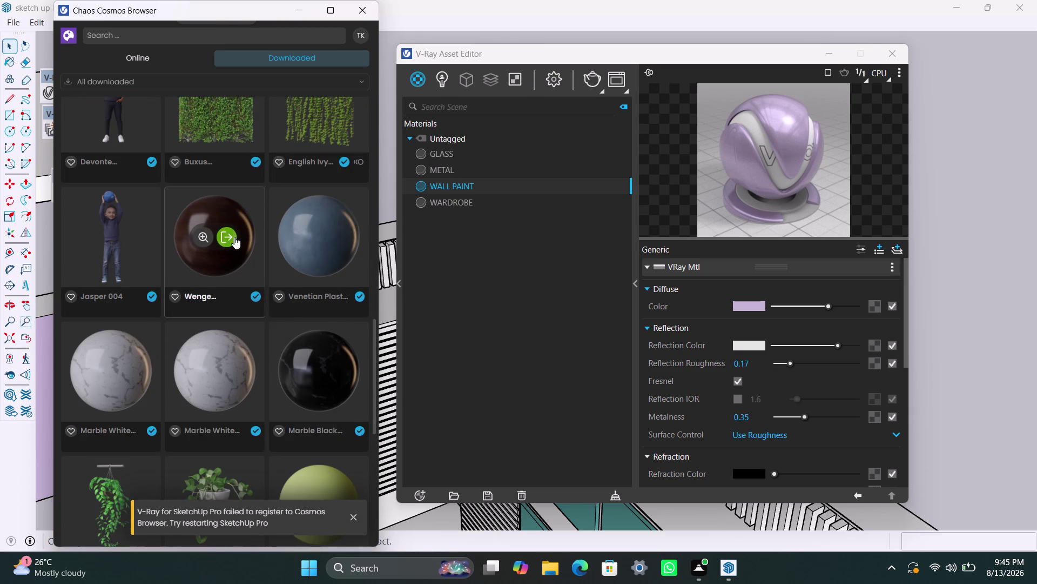
Attempt to import Wenge Highgloss 300cm, which fails.
click(229, 237)
scroll(up, 3)
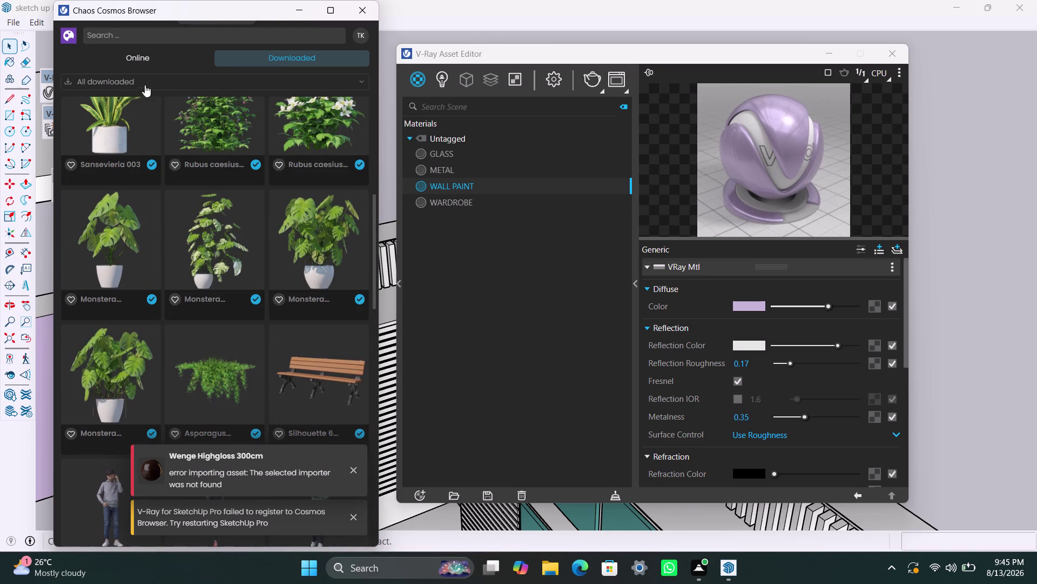
click(158, 82)
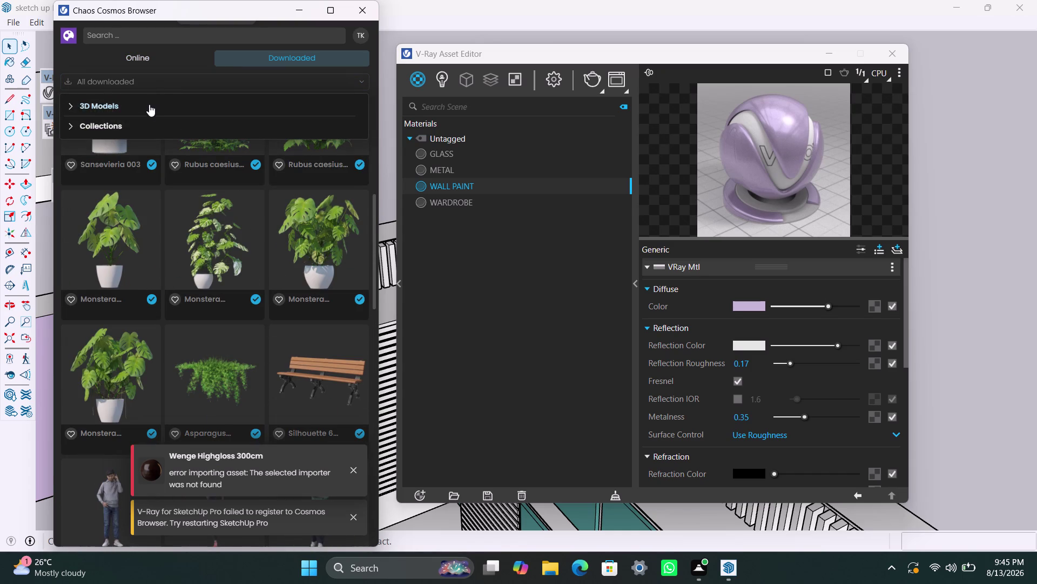
click(140, 84)
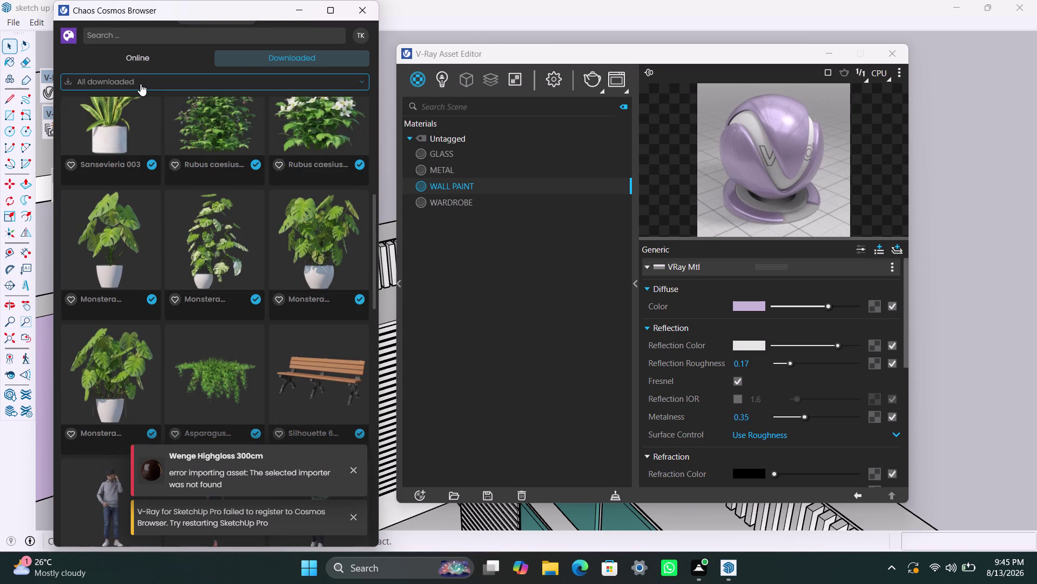
Filter the downloaded assets to show only the 35 3D Models.
click(141, 83)
click(140, 102)
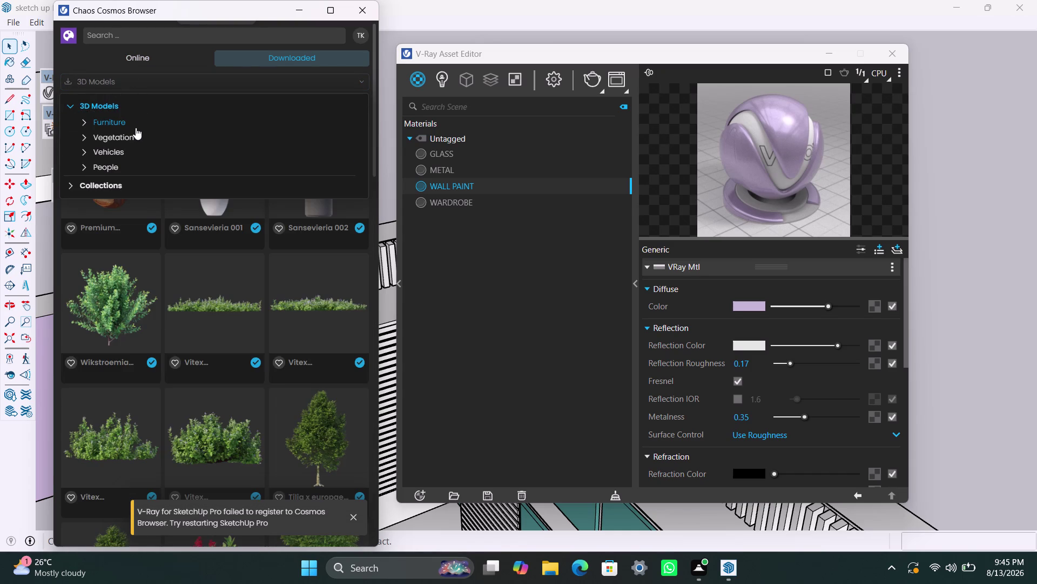
click(135, 128)
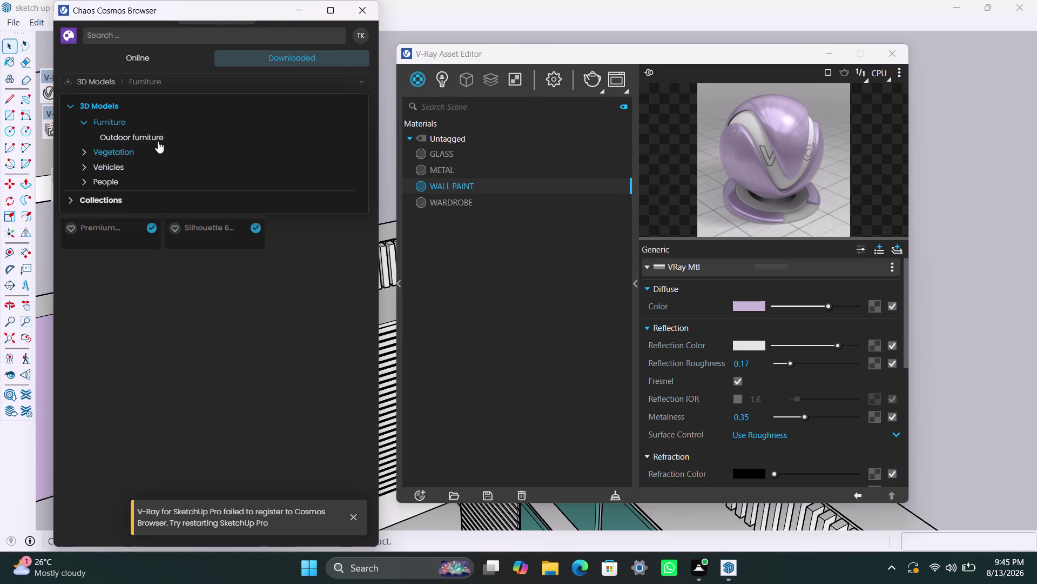
scroll(down, 3)
scroll(down, 3)
scroll(up, 3)
scroll(up, 3)
click(111, 106)
click(114, 107)
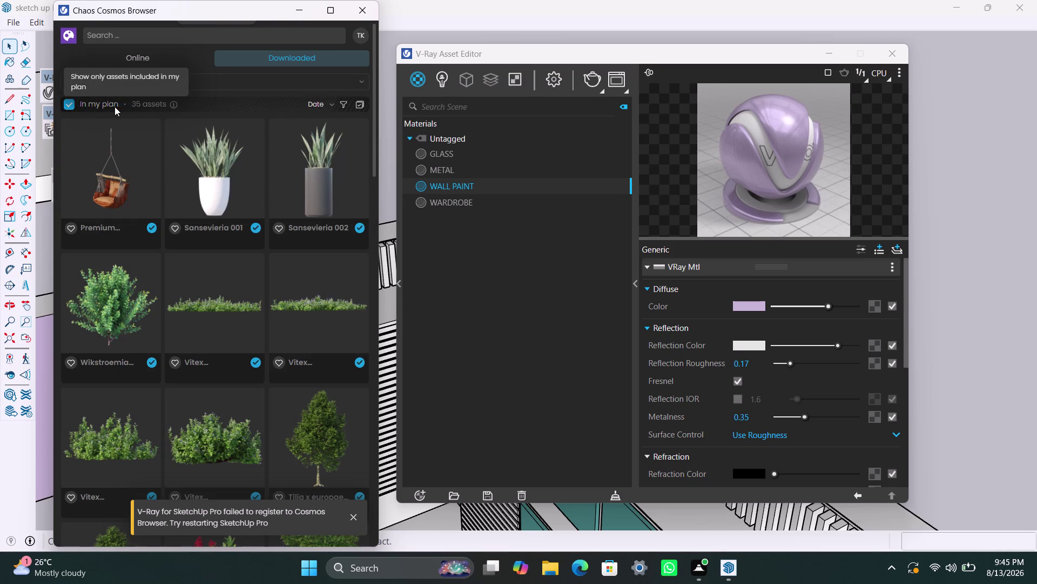
scroll(down, 3)
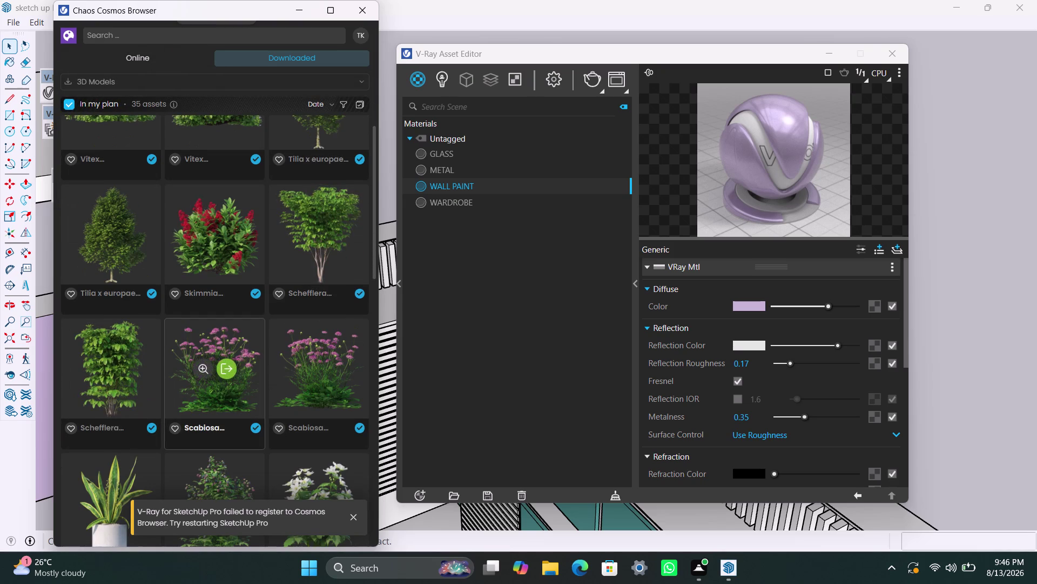